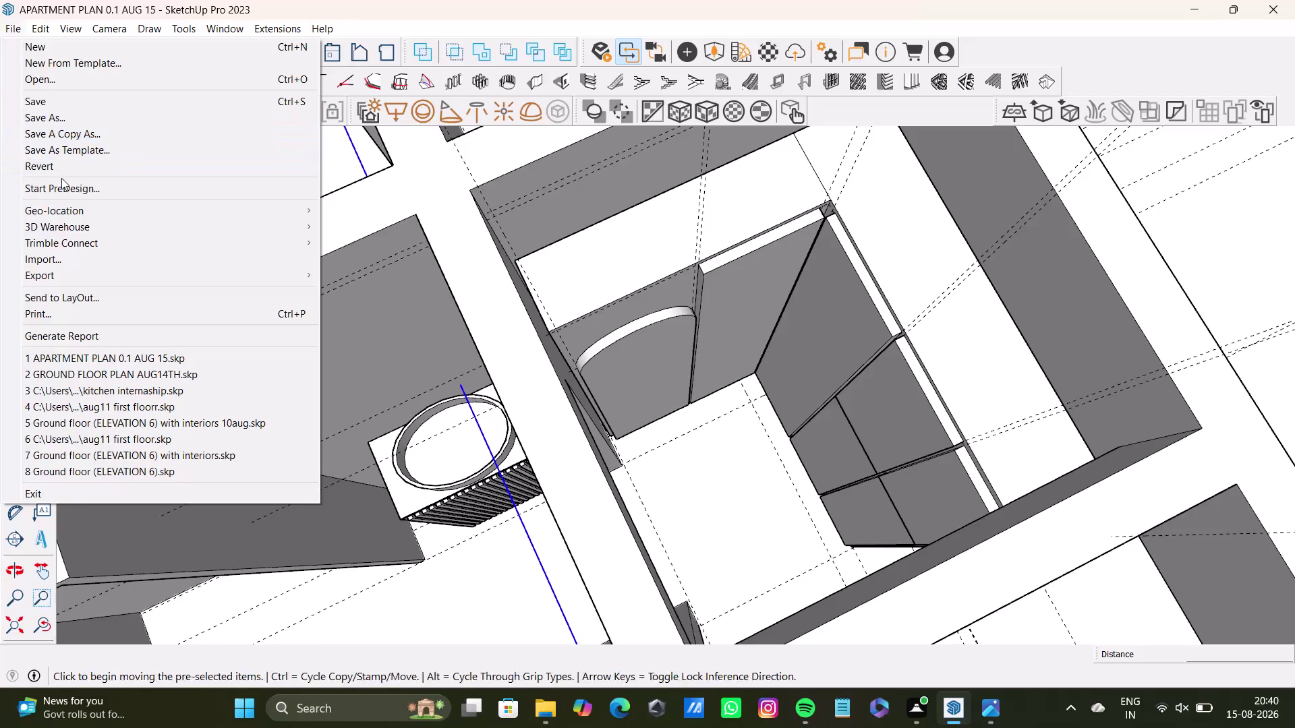
Browse the sketchup sheets folder in the Open dialog.
click(61, 81)
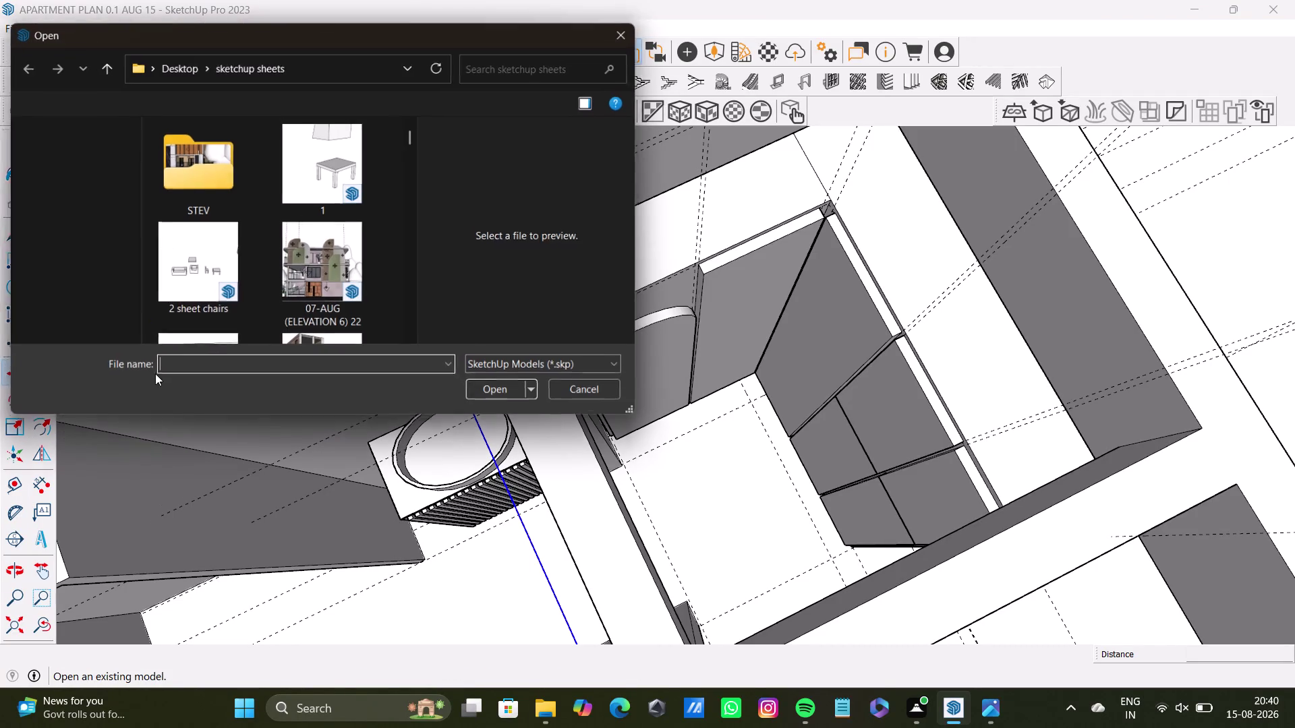
scroll(down, 3)
scroll(down, 3)
scroll(down, 3)
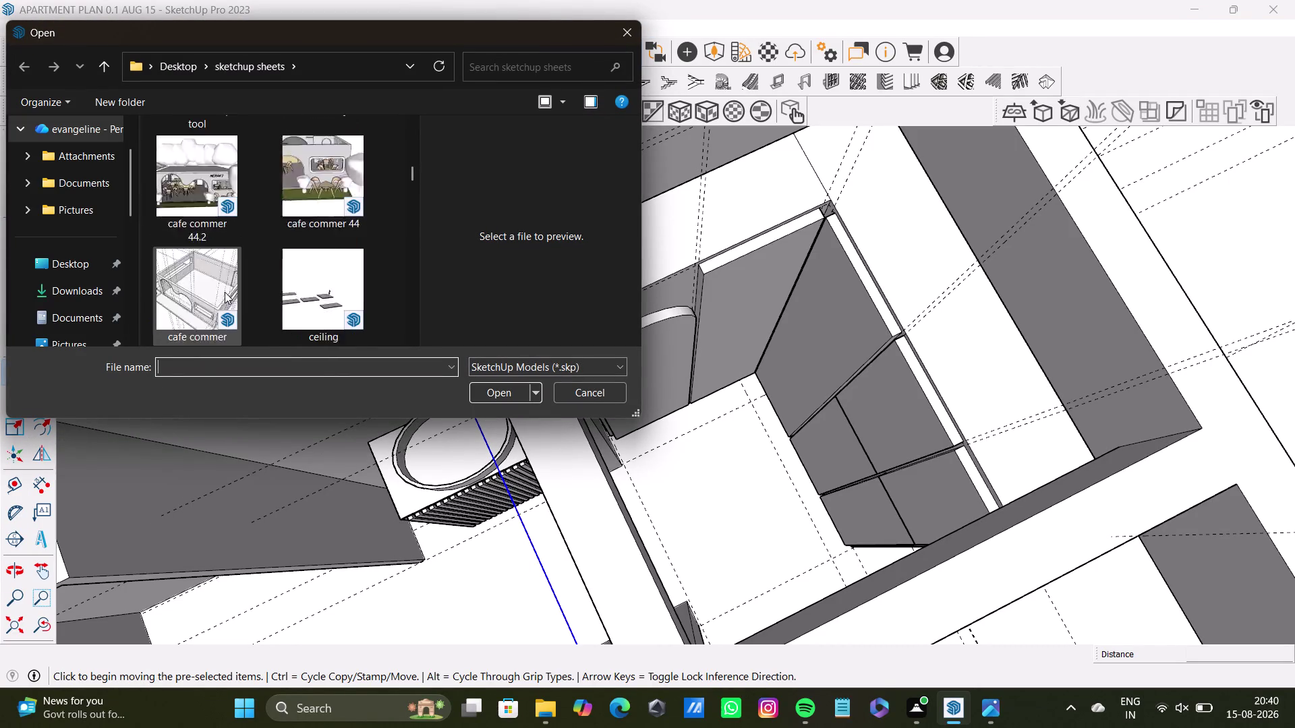
scroll(down, 3)
scroll(down, 3)
scroll(down, 3)
scroll(up, 3)
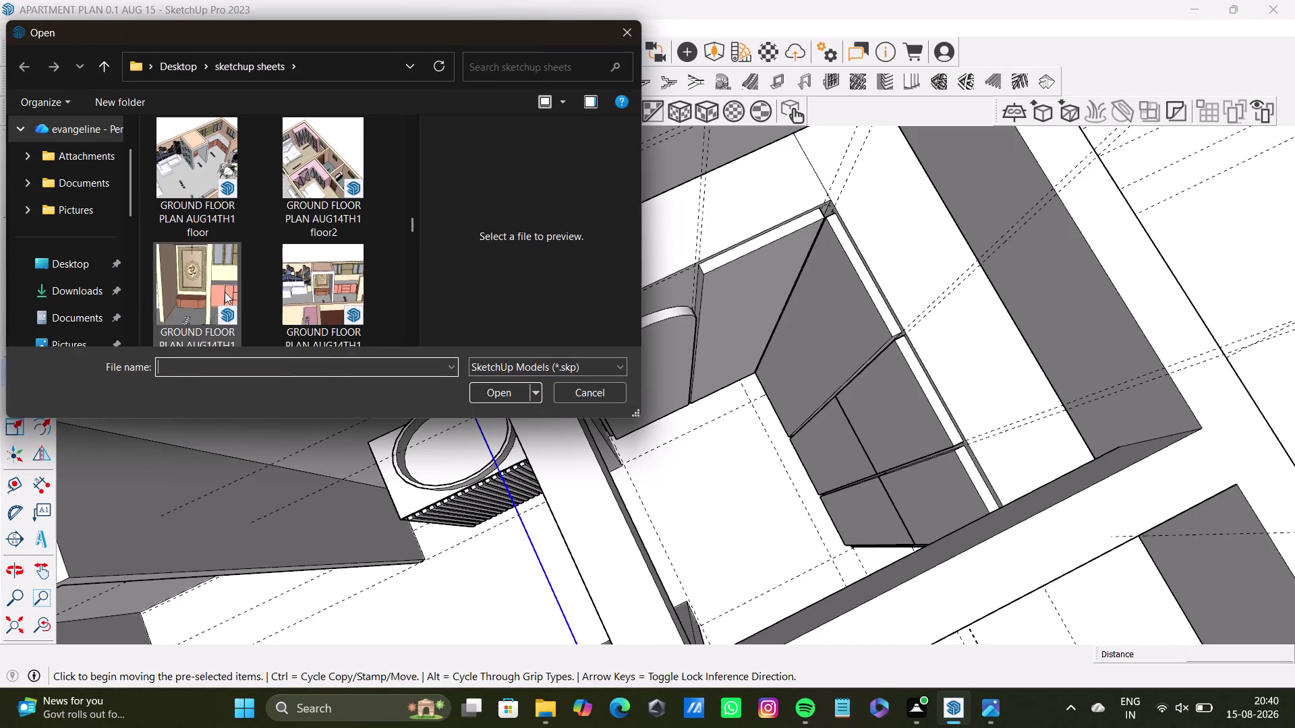
scroll(up, 3)
Open GROUND FLOOR PLAN AUG14TH, saving changes to the current apartment plan.
click(213, 280)
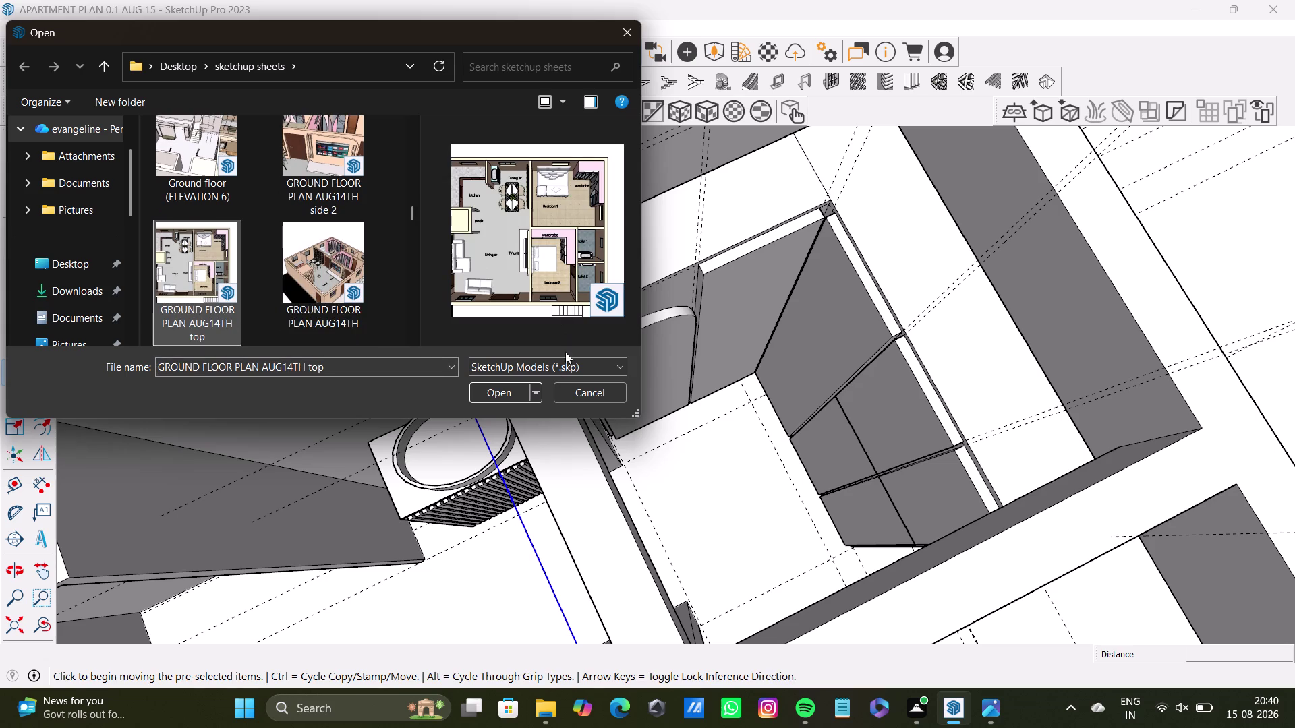
click(318, 267)
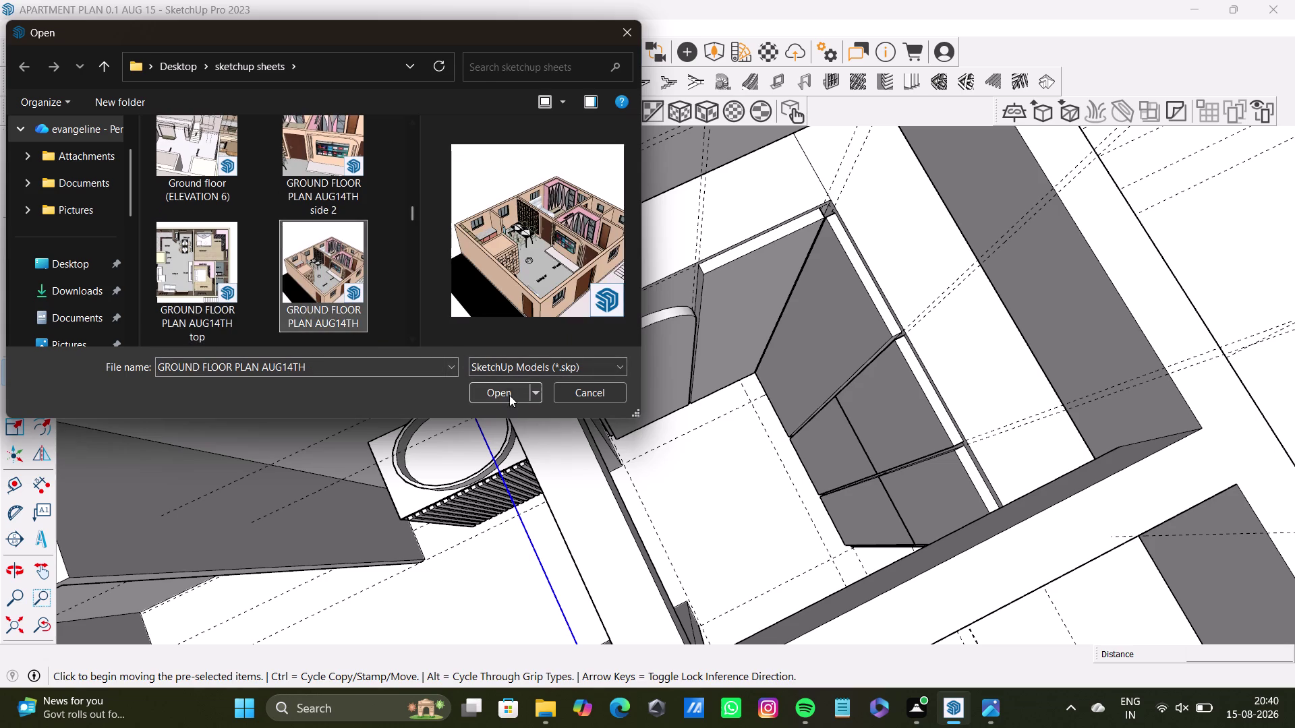
click(506, 392)
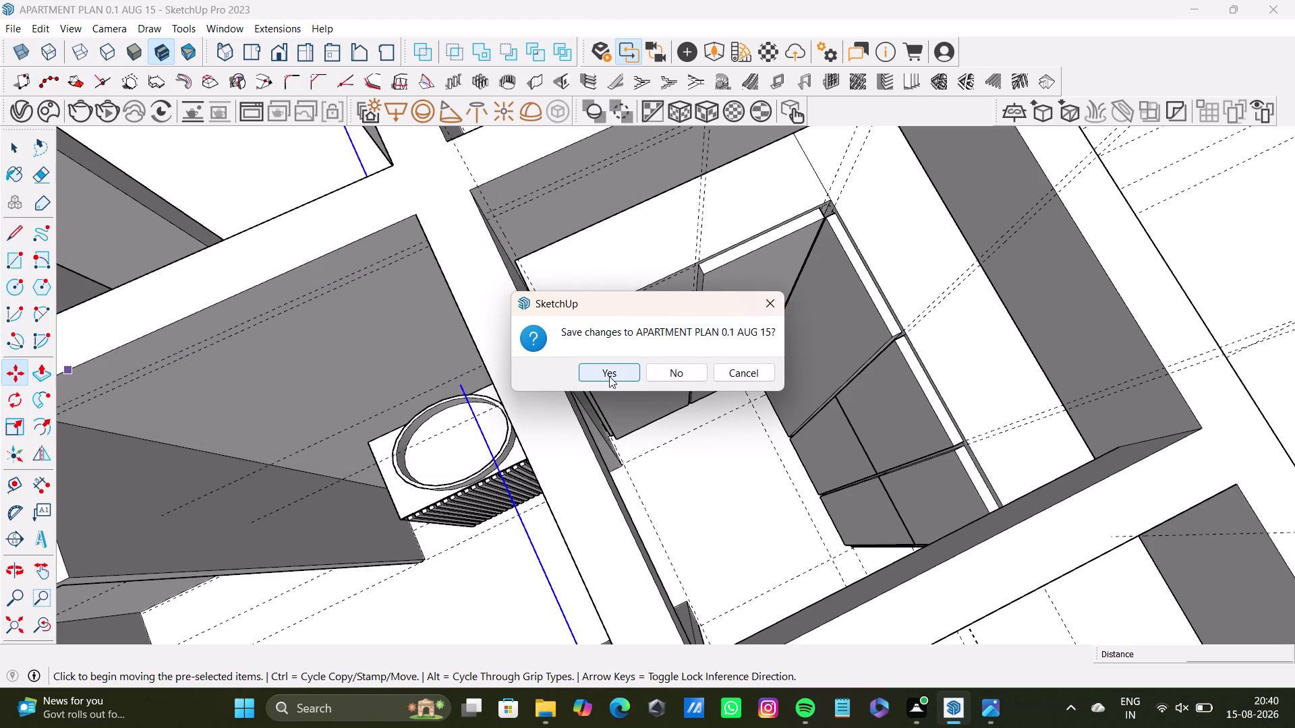
click(609, 377)
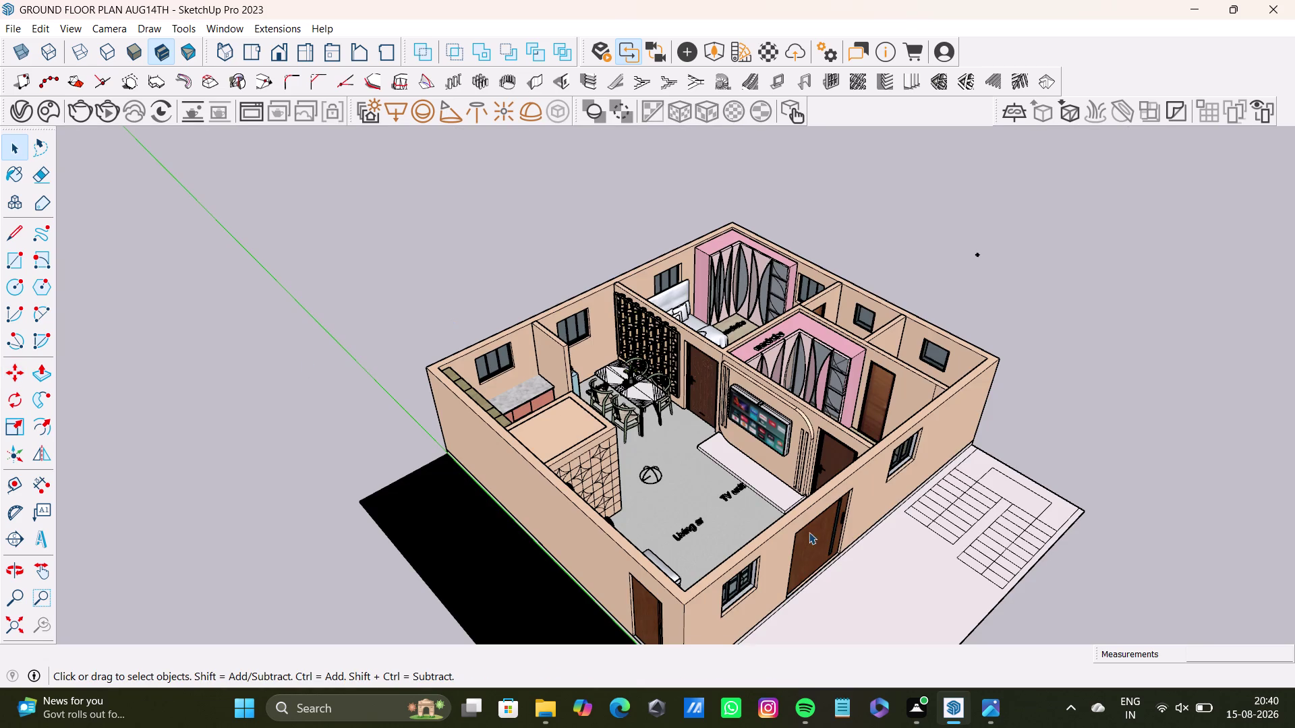
Orbit down over the dining table and Bedroom1.
scroll(up, 3)
scroll(up, 3)
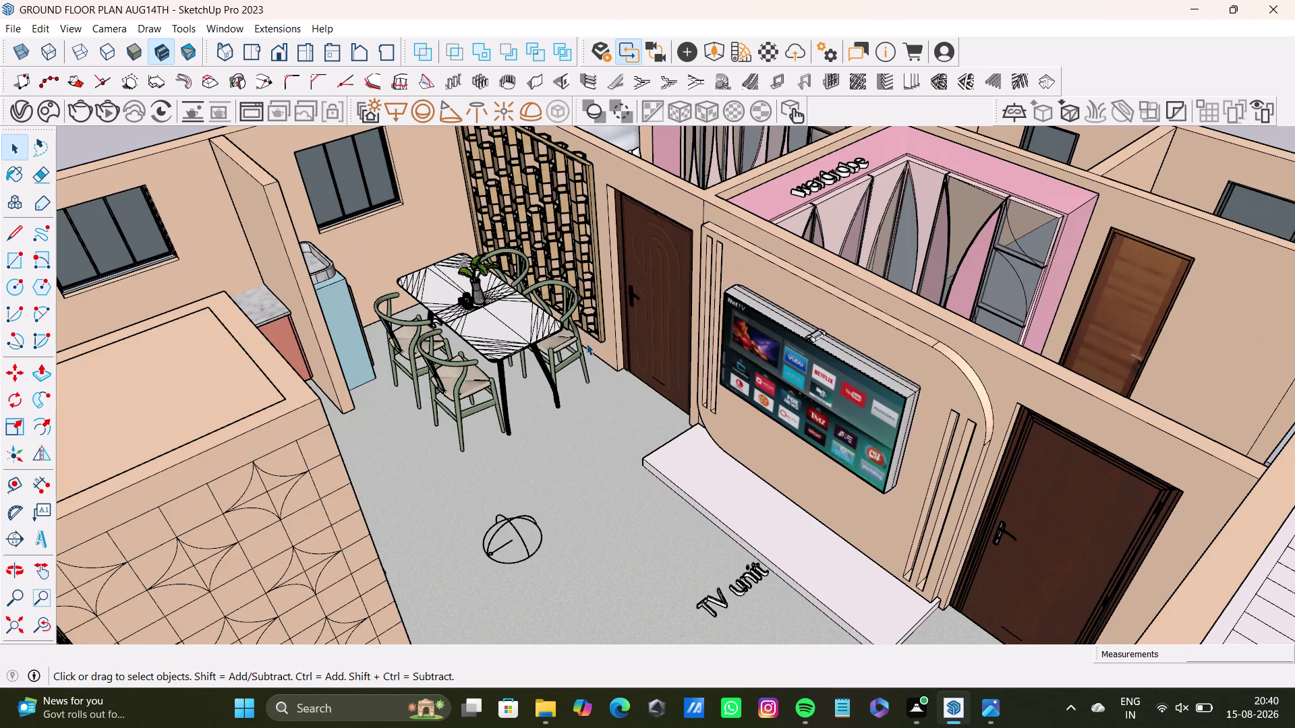
middle_drag(587, 334, 647, 562)
scroll(up, 3)
middle_drag(602, 494, 621, 329)
middle_drag(622, 328, 433, 389)
middle_drag(454, 365, 605, 474)
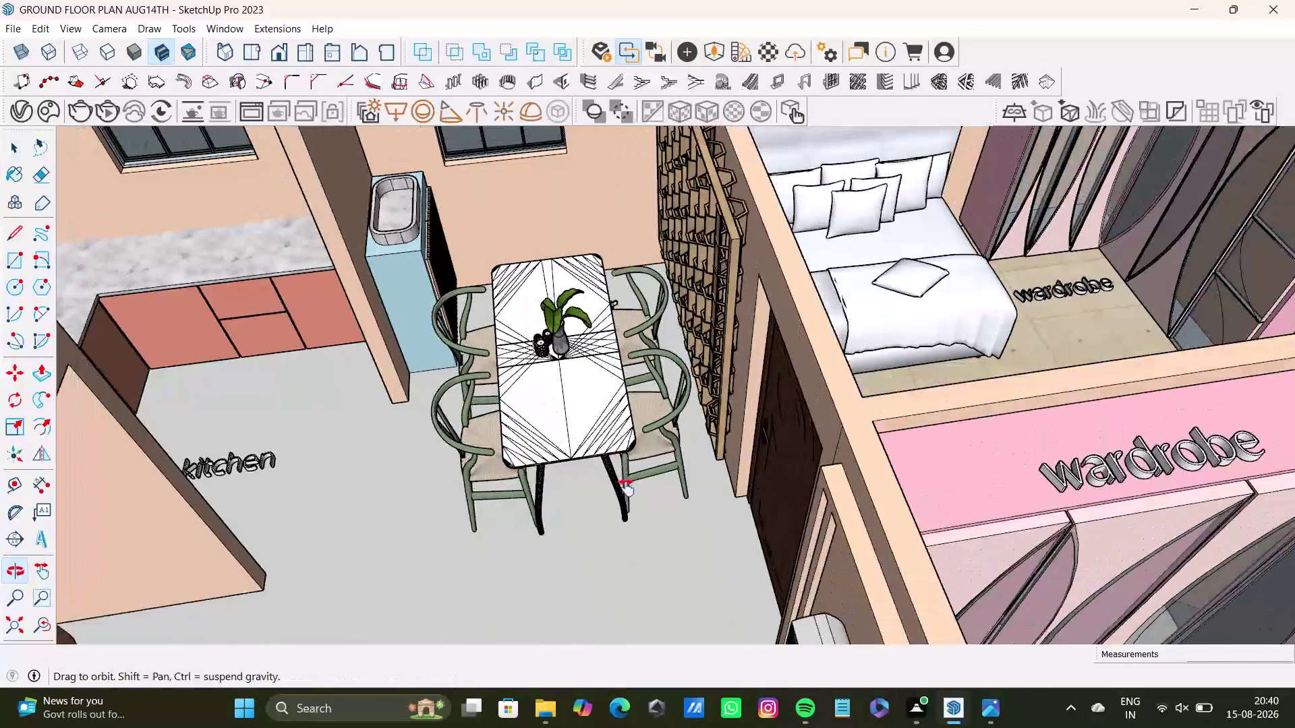
middle_drag(605, 474, 629, 504)
middle_drag(627, 511, 534, 557)
scroll(up, 3)
scroll(down, 3)
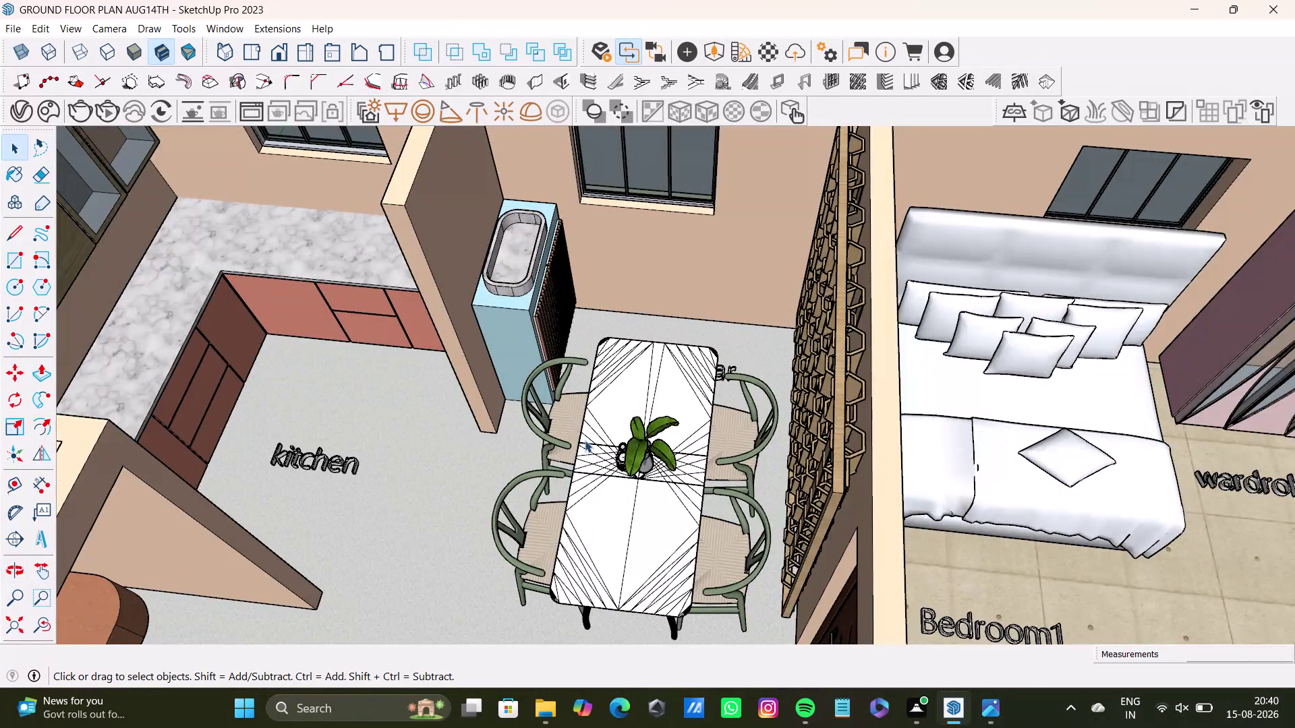
scroll(down, 3)
Swing the view to face the kitchen cabinets, counter and pooja.
middle_drag(613, 439, 645, 431)
middle_drag(651, 476, 460, 501)
middle_drag(521, 408, 592, 483)
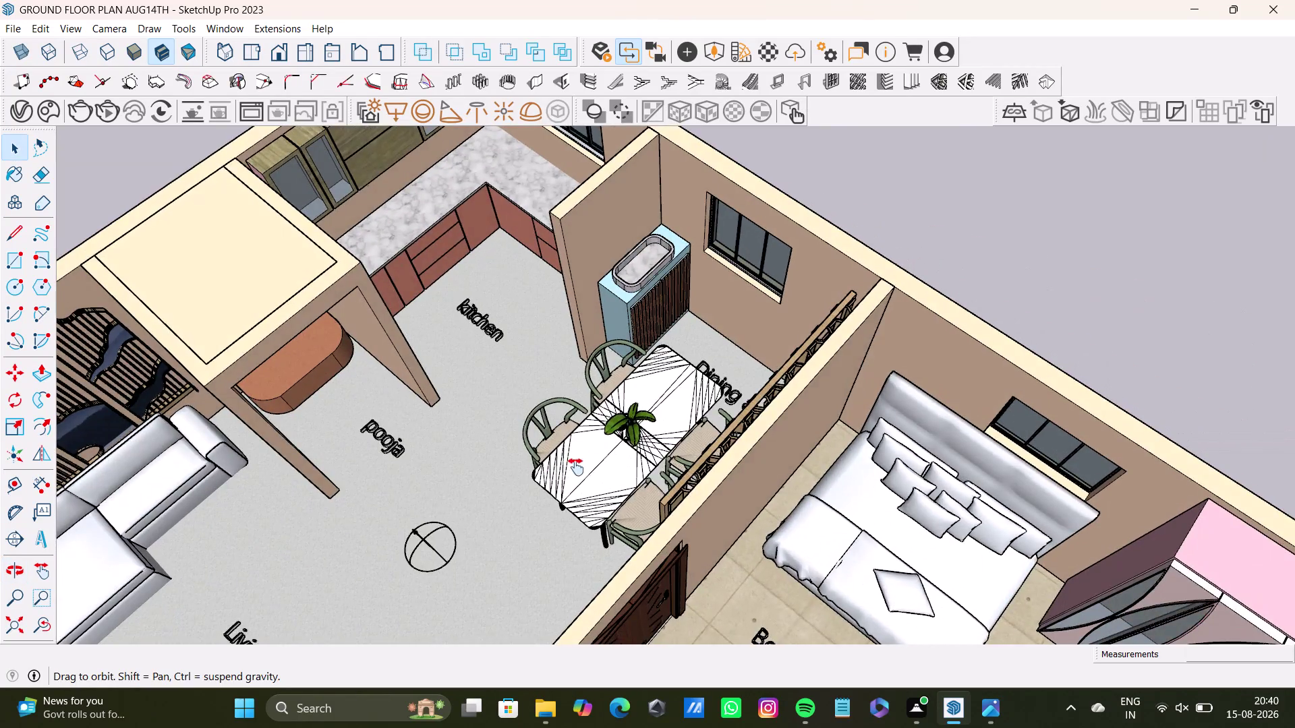
middle_drag(591, 482, 660, 622)
middle_drag(649, 601, 524, 388)
scroll(up, 3)
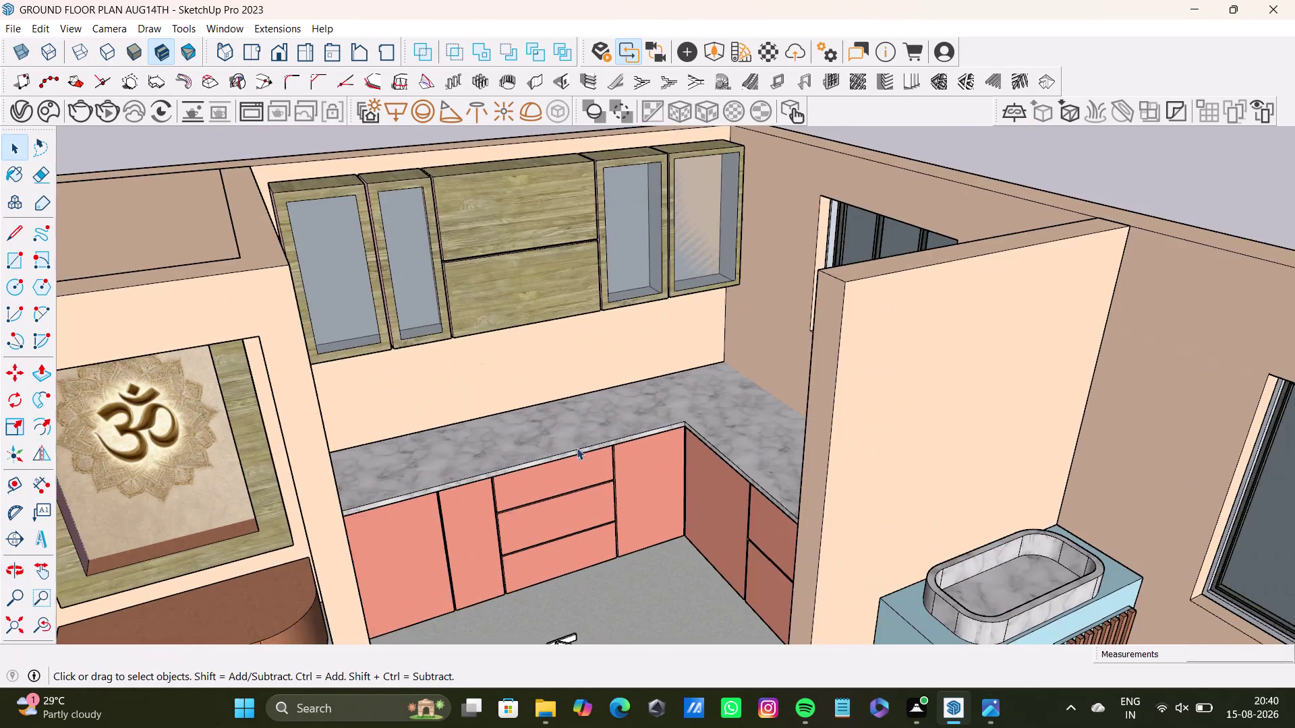
Orbit around the pooja partition to view its entrance and the kitchen counter.
middle_drag(580, 452, 728, 353)
scroll(down, 3)
middle_drag(584, 464, 654, 355)
middle_drag(572, 420, 665, 401)
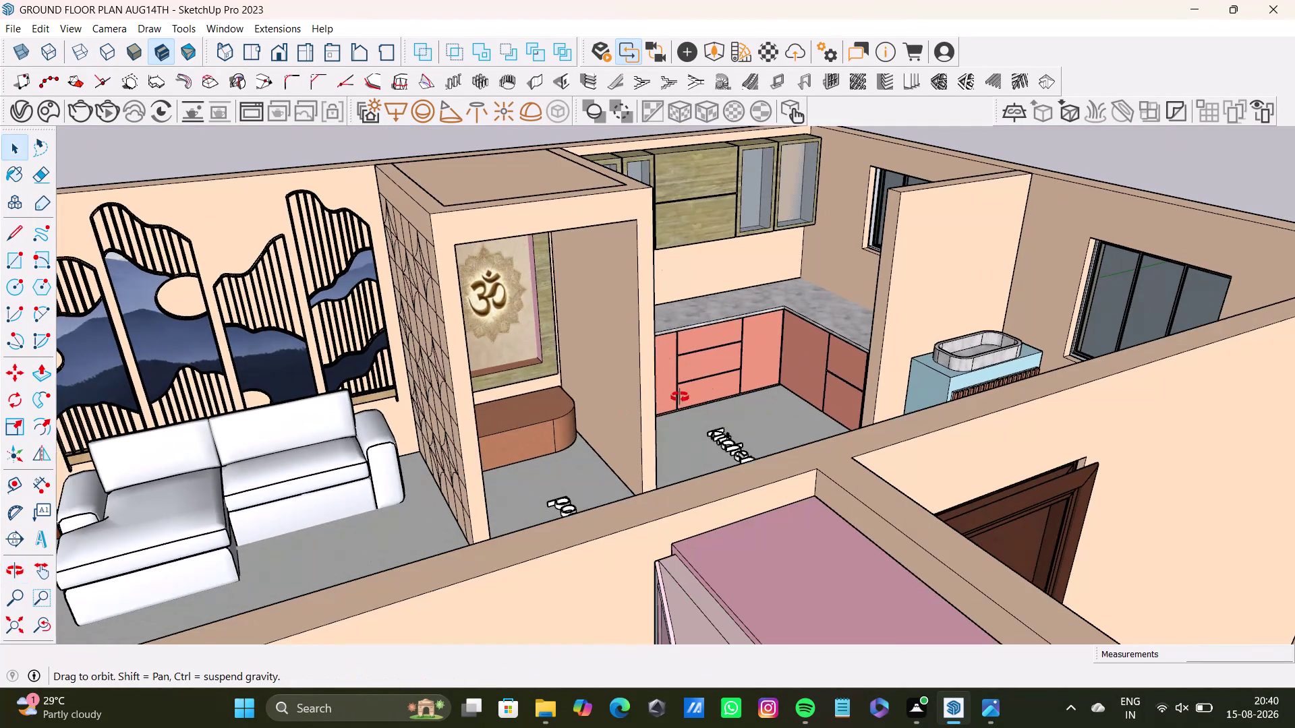
middle_drag(665, 401, 686, 461)
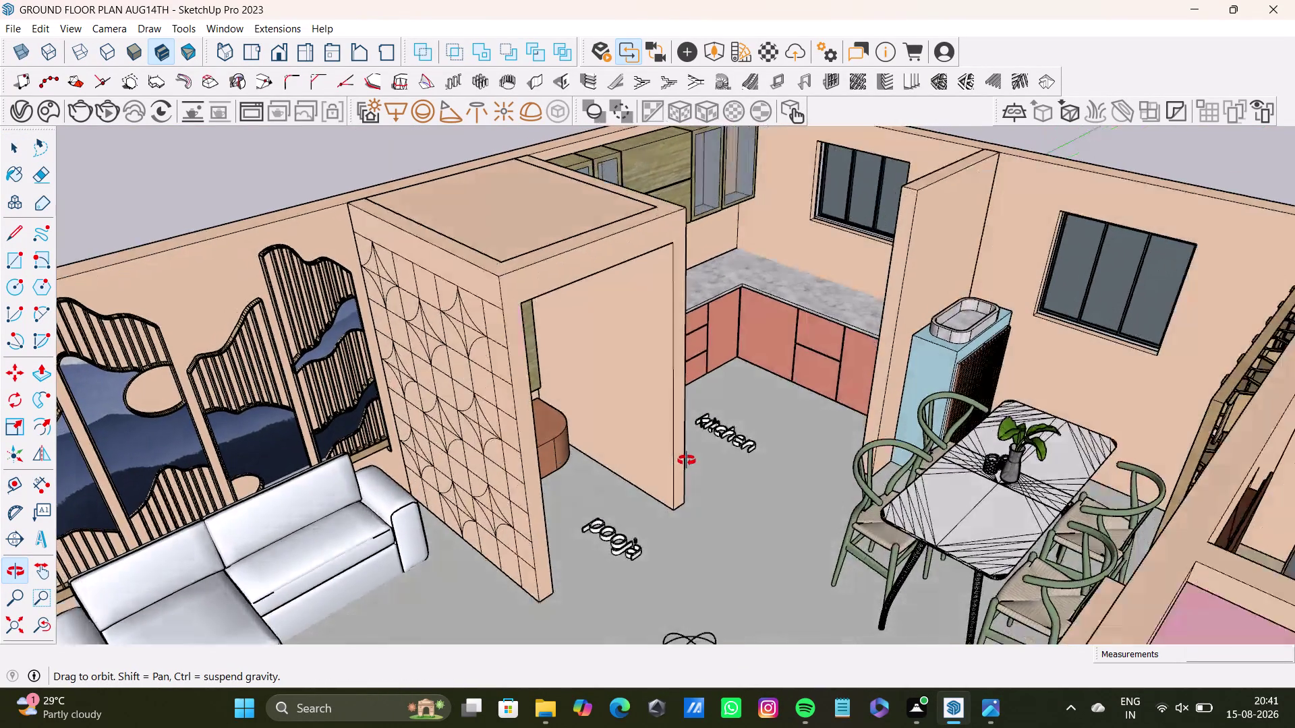
middle_drag(687, 460, 719, 416)
scroll(up, 3)
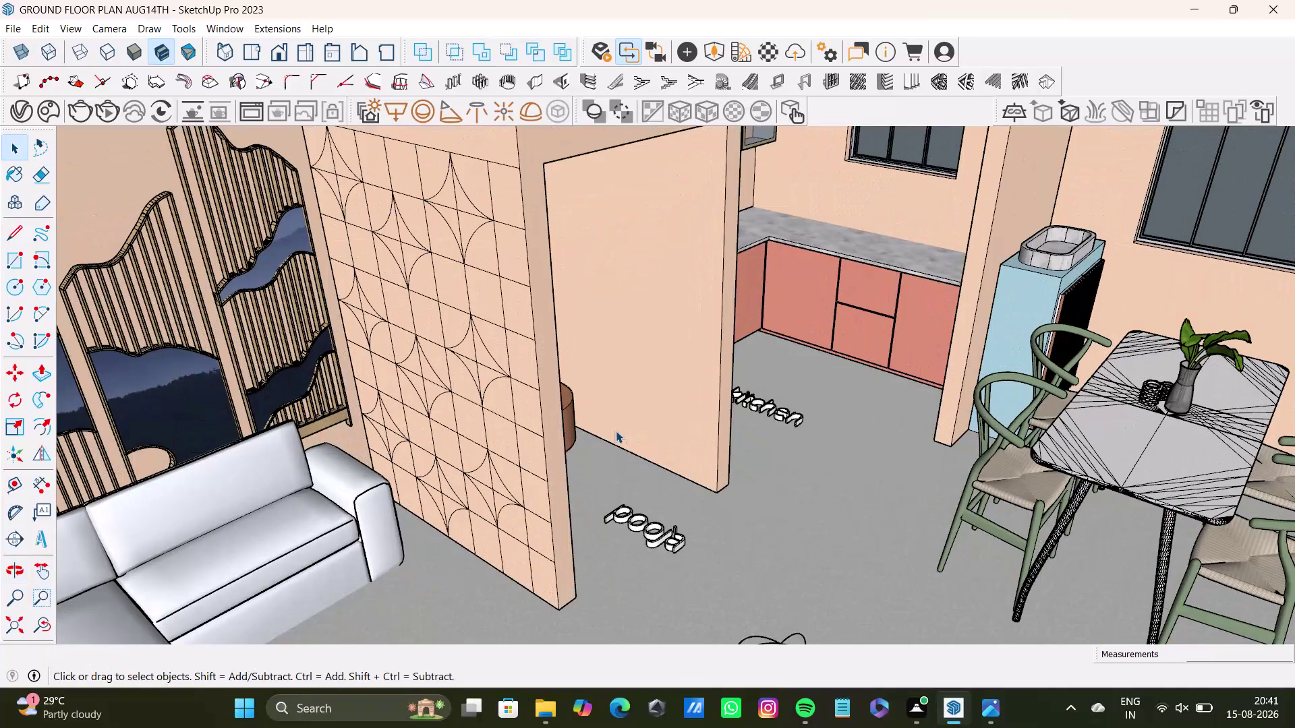
middle_drag(675, 462, 470, 525)
scroll(down, 3)
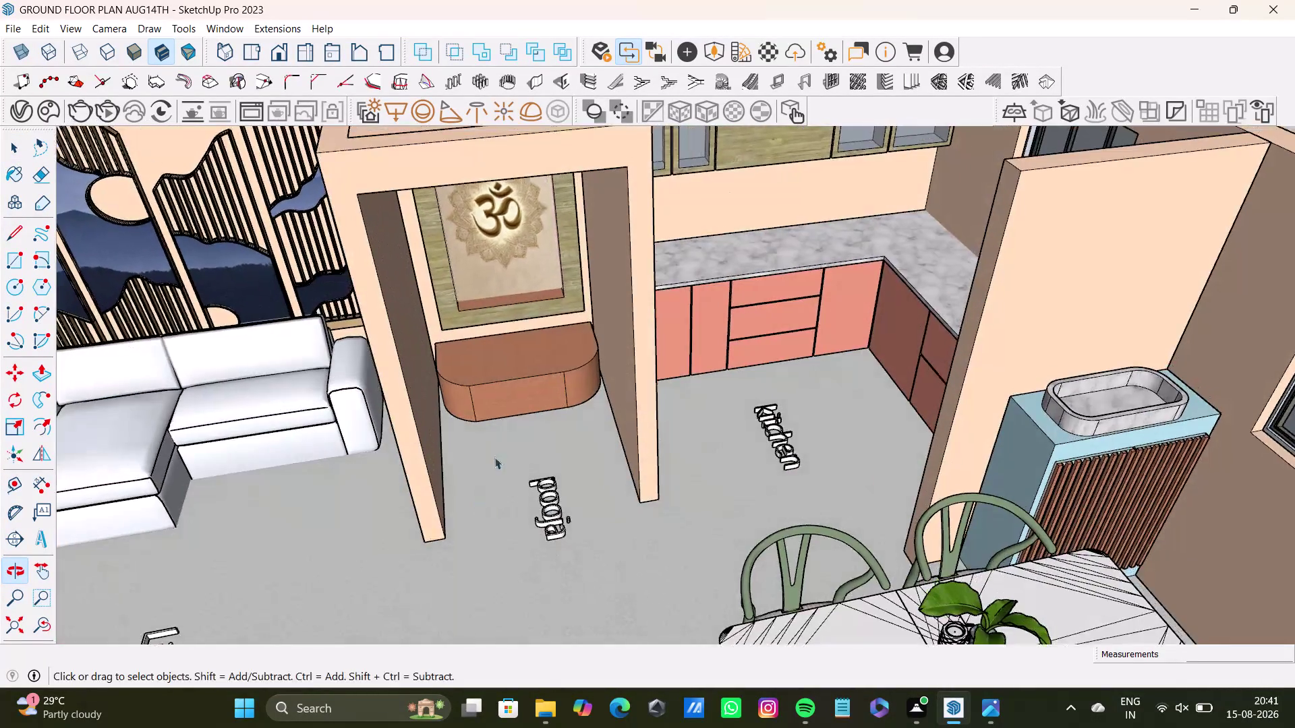
scroll(down, 3)
Orbit past the living area sofas over Bedroom2 and the toilets.
middle_drag(519, 434, 763, 439)
middle_drag(757, 477, 560, 506)
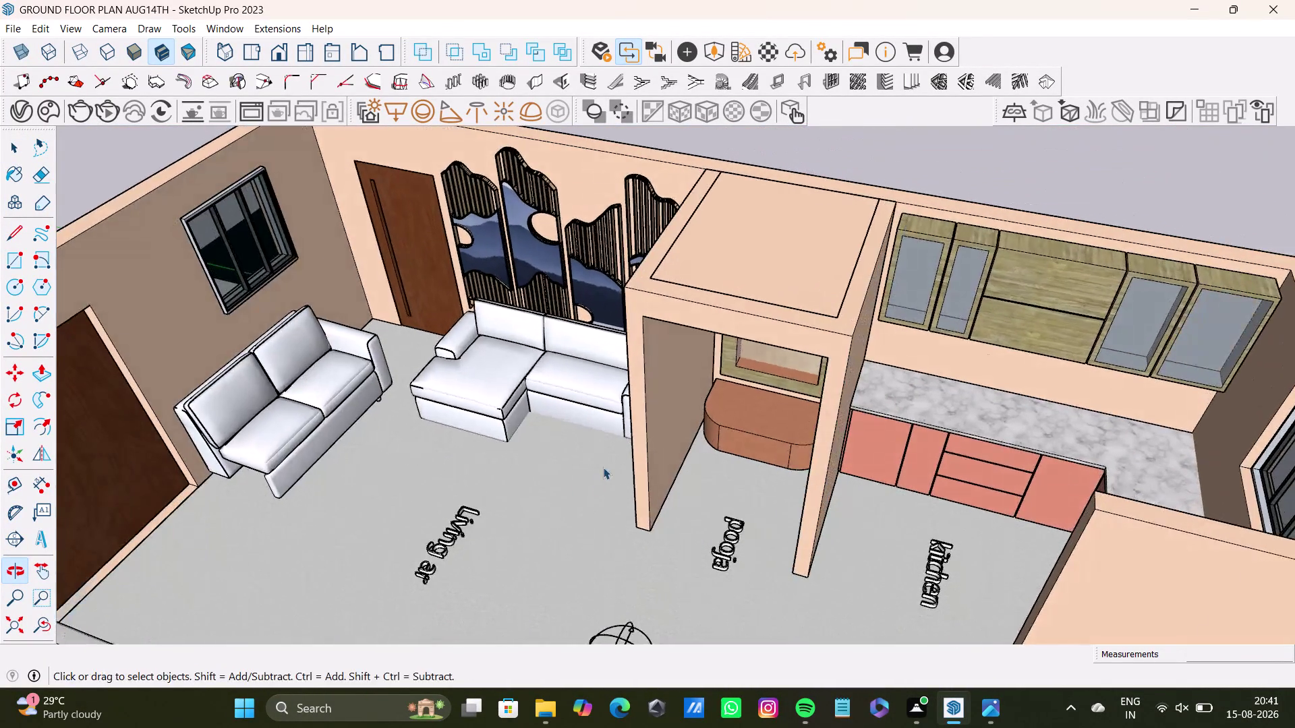
scroll(down, 3)
middle_drag(632, 461, 742, 412)
middle_drag(816, 451, 454, 591)
middle_drag(479, 535, 690, 582)
scroll(up, 3)
middle_drag(625, 452, 430, 602)
middle_drag(638, 398, 622, 591)
middle_drag(670, 571, 657, 576)
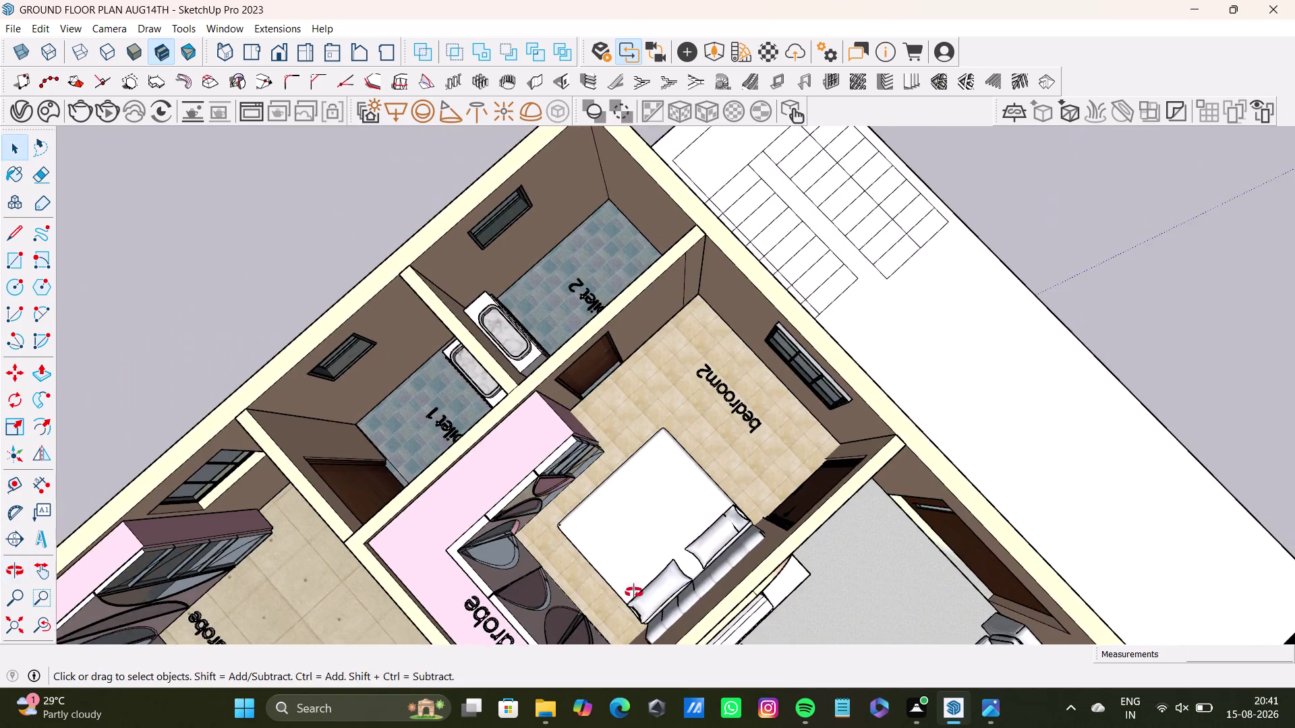
Orbit to an overview of the living area, Bedroom1 and surrounding rooms.
middle_drag(658, 575, 445, 558)
middle_drag(530, 452, 599, 365)
middle_drag(657, 455, 746, 499)
middle_drag(758, 506, 456, 417)
middle_drag(603, 364, 571, 509)
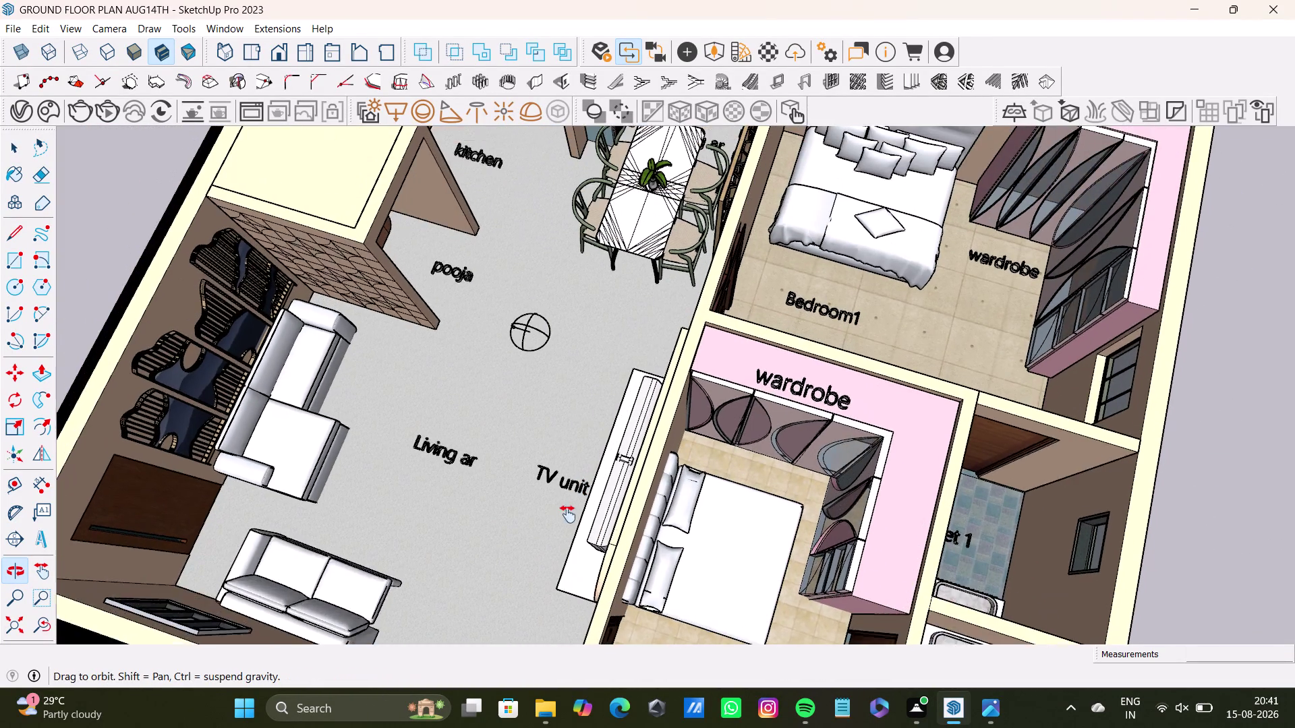
middle_drag(571, 508, 520, 619)
middle_drag(900, 465, 1031, 439)
scroll(up, 3)
middle_drag(888, 325, 694, 484)
middle_drag(752, 497, 1048, 296)
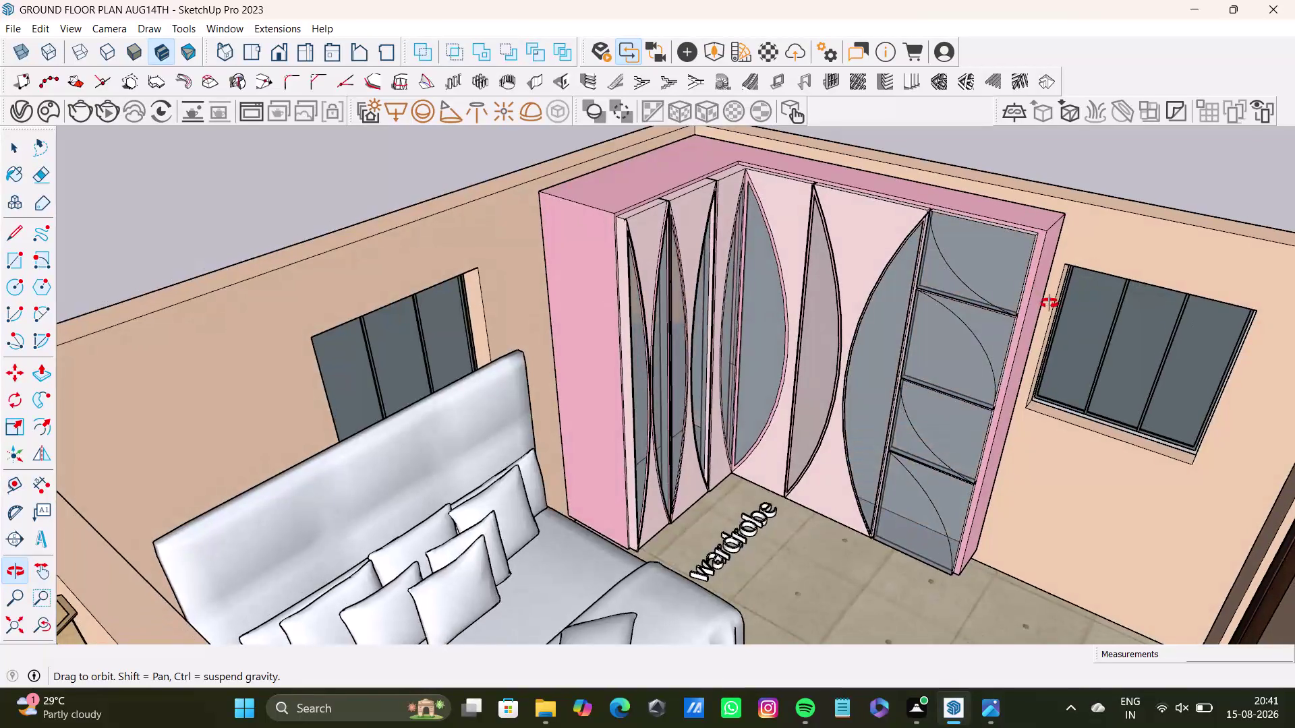
Orbit from the bedroom wardrobe to the dining table and hexagon partition.
middle_drag(1048, 296, 714, 363)
scroll(down, 3)
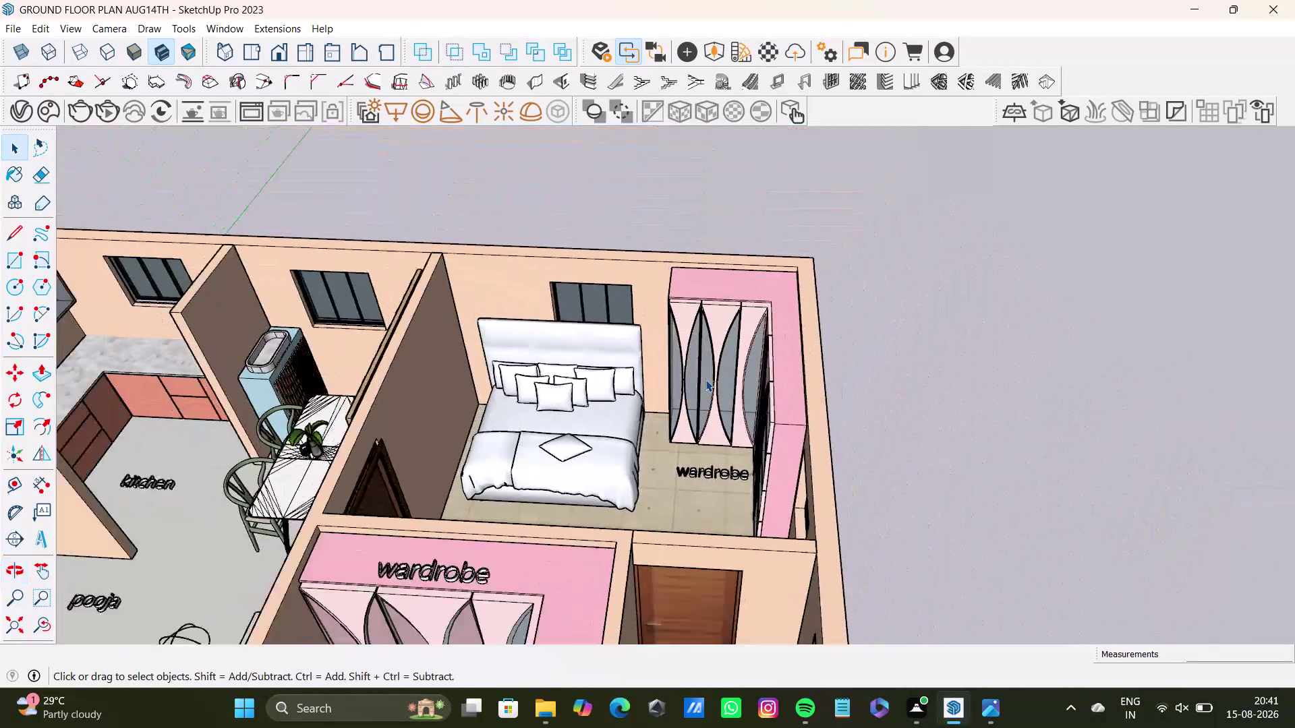
scroll(down, 3)
middle_drag(508, 394, 872, 404)
scroll(up, 3)
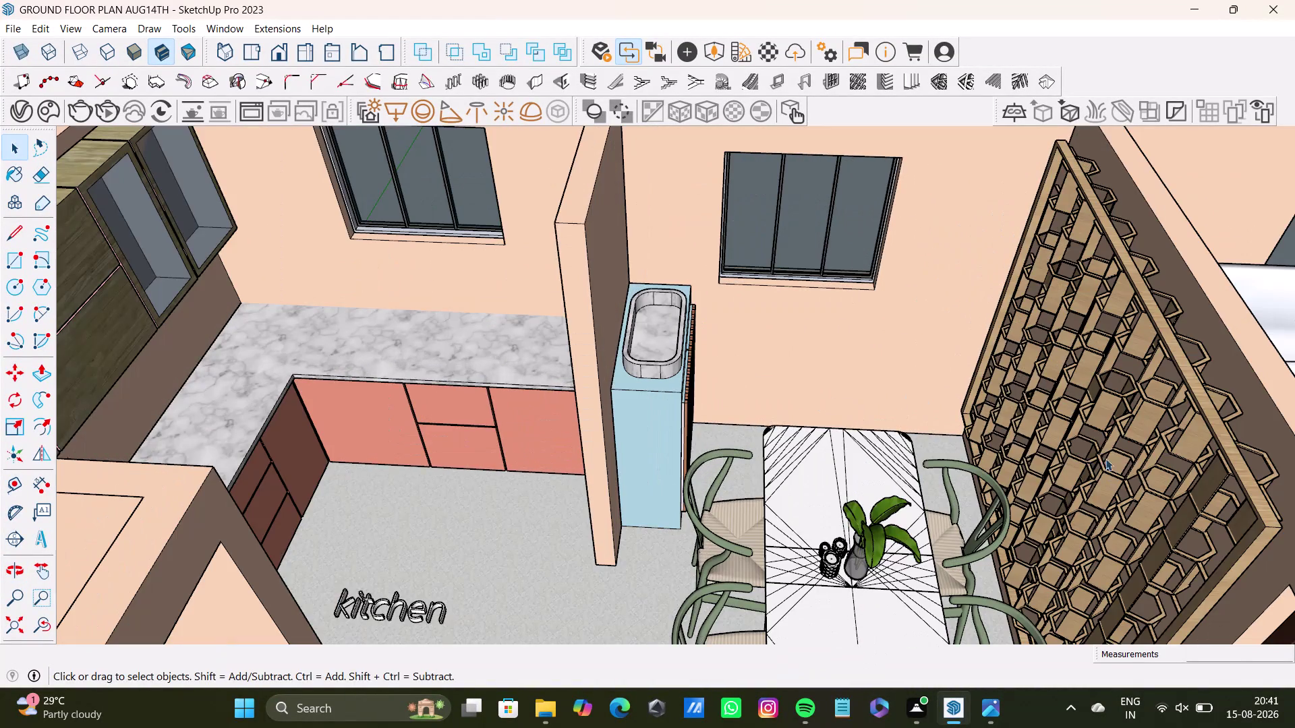
middle_drag(1106, 458, 914, 454)
scroll(up, 3)
middle_drag(925, 455, 1001, 537)
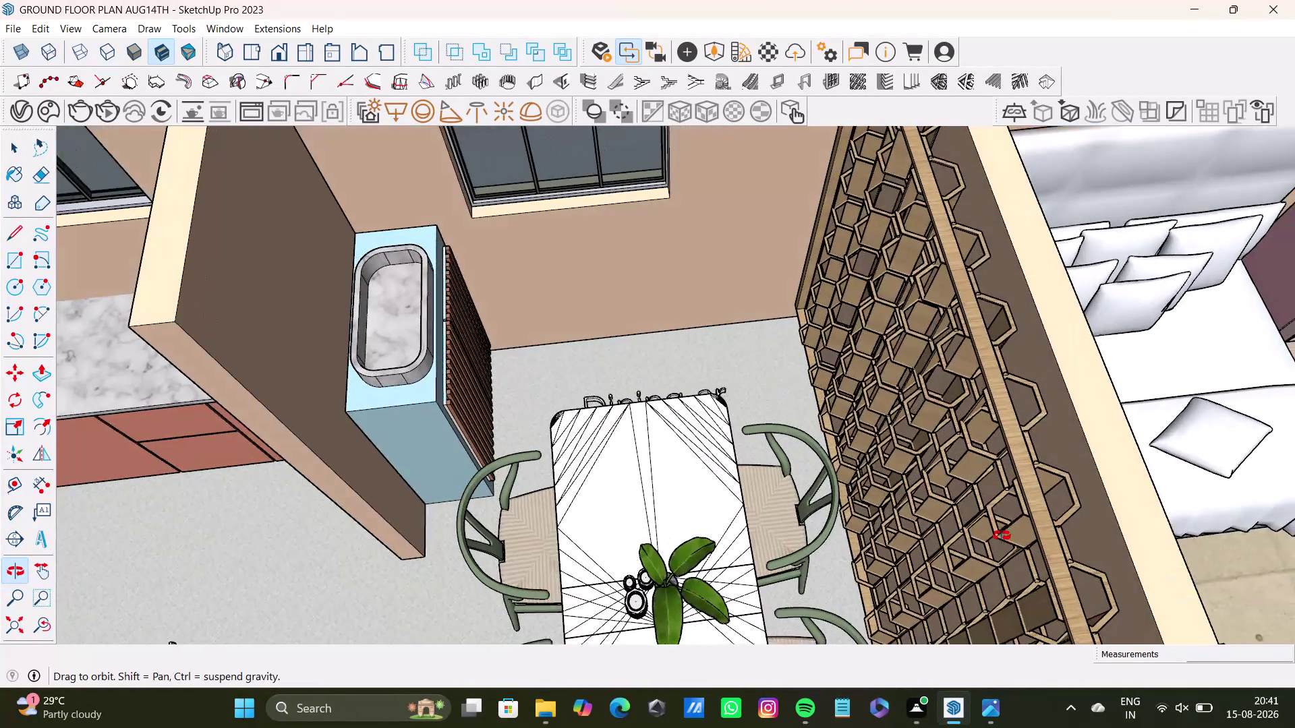
Swing the view from the dining area over the kitchen to the pooja room.
middle_drag(1001, 536, 1057, 500)
scroll(down, 3)
middle_drag(1042, 505, 748, 548)
middle_drag(763, 555, 409, 526)
middle_drag(365, 403, 854, 447)
middle_drag(819, 517, 779, 549)
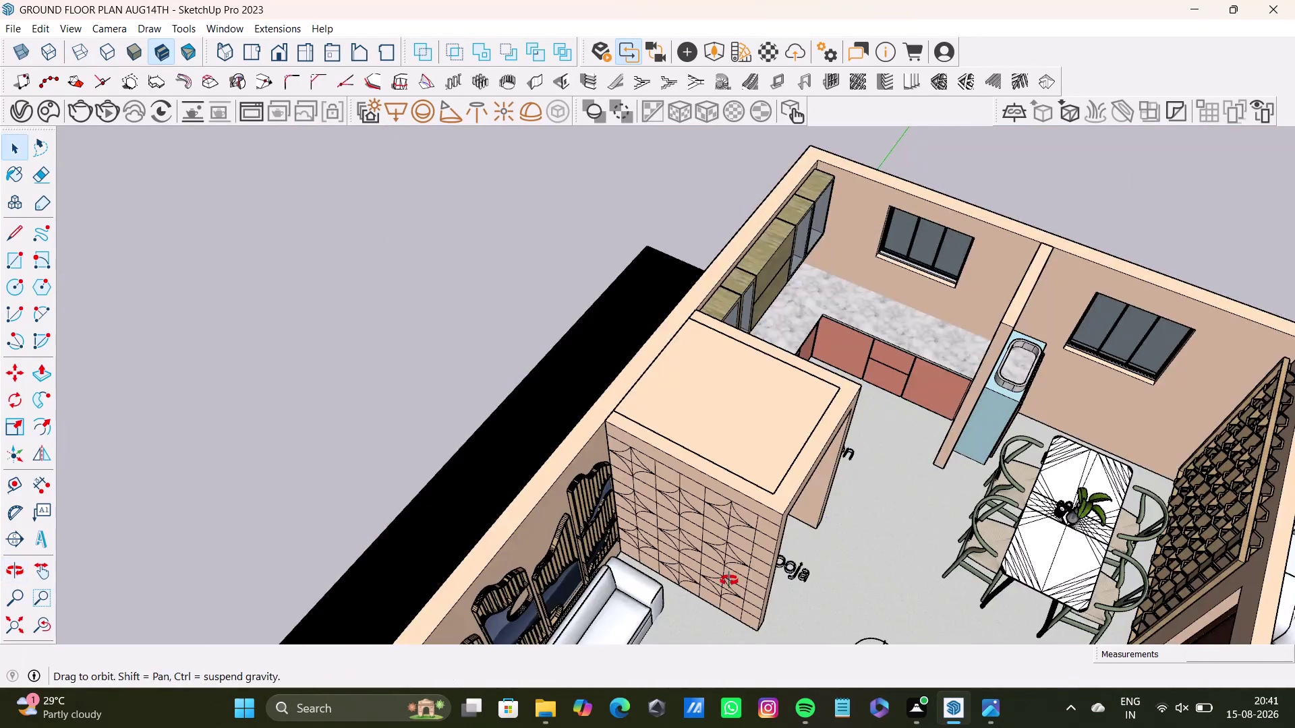
Orbit over the sofa to face the living room's mountain slatted panels.
middle_drag(779, 550, 594, 572)
scroll(up, 3)
middle_drag(551, 463, 732, 389)
scroll(up, 3)
middle_drag(629, 373, 630, 372)
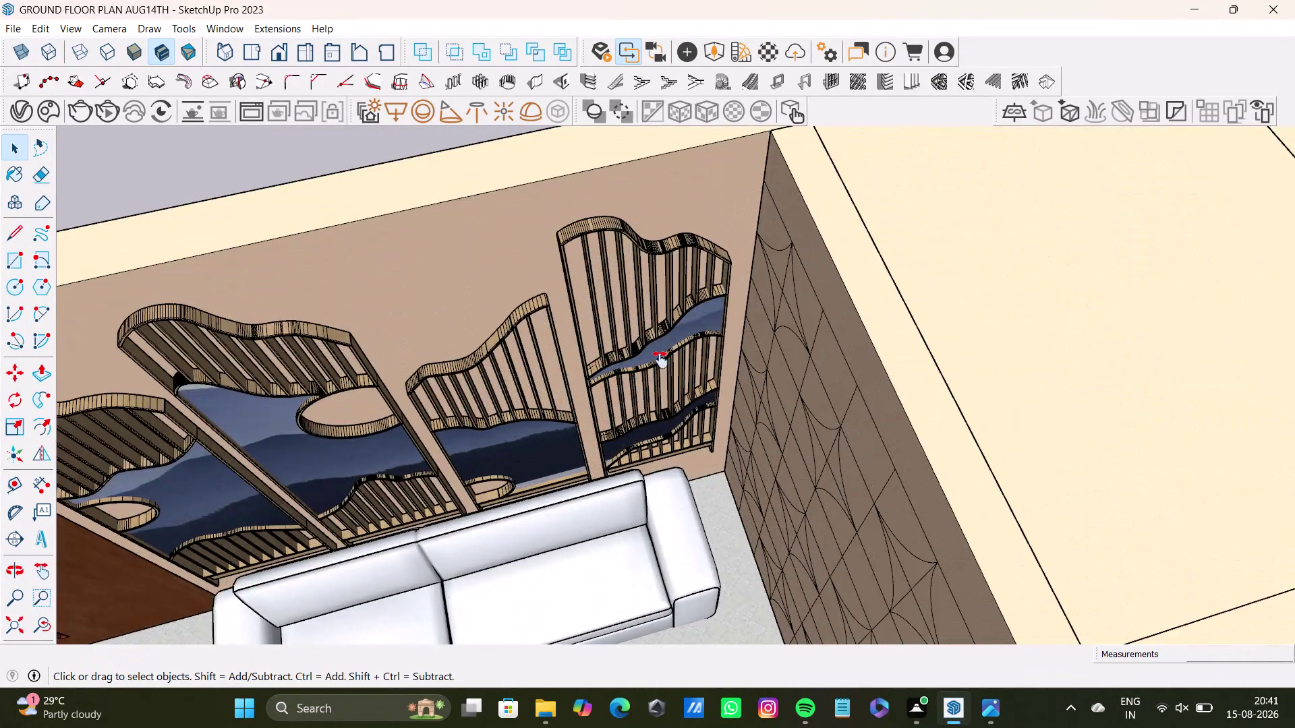
middle_drag(629, 373, 855, 299)
middle_drag(876, 377, 874, 405)
middle_drag(871, 406, 880, 301)
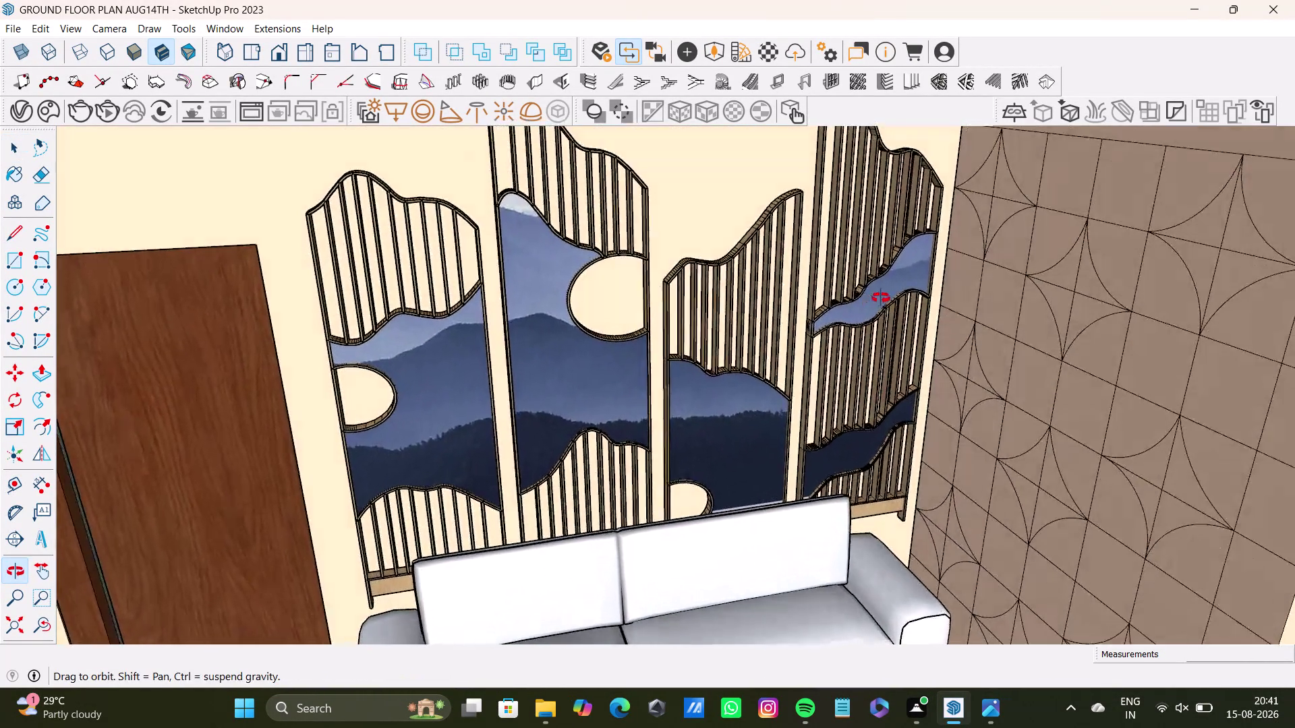
middle_drag(880, 301, 800, 325)
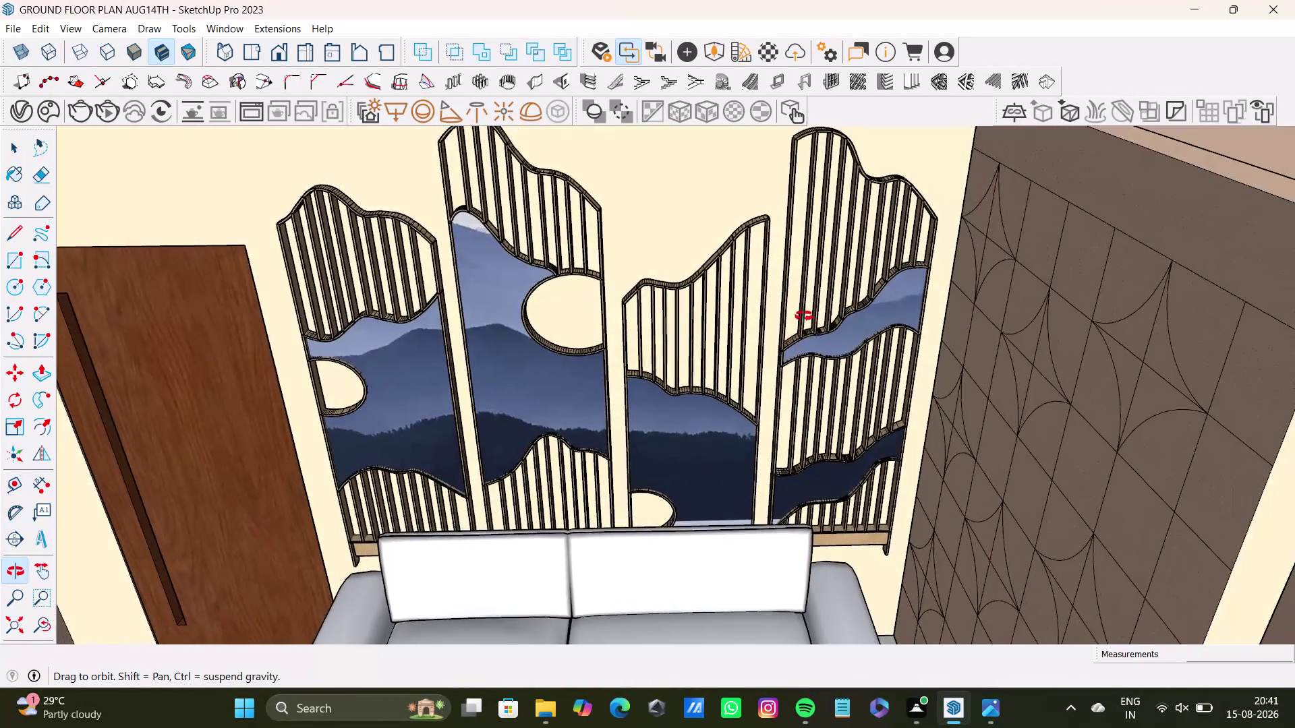
Pull back to a living room overview.
middle_drag(800, 324, 882, 367)
scroll(down, 3)
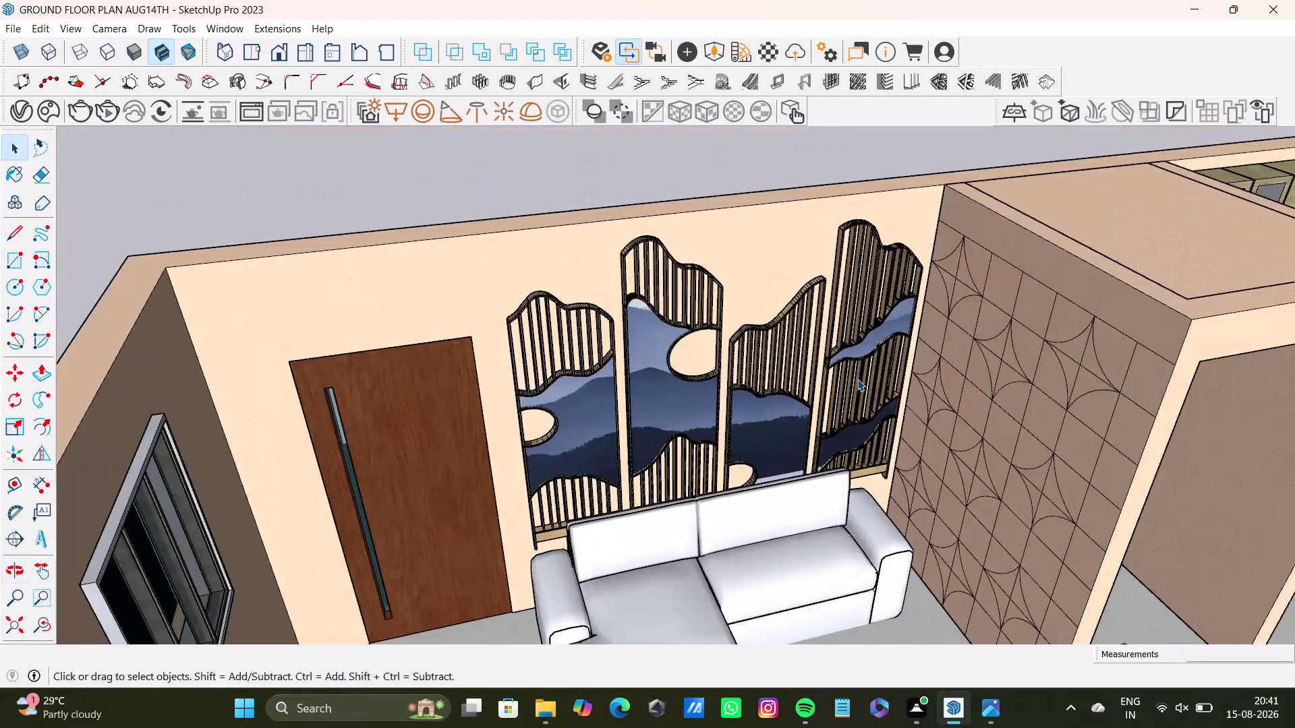
scroll(down, 3)
middle_drag(885, 382, 652, 420)
scroll(down, 3)
middle_drag(877, 388, 844, 393)
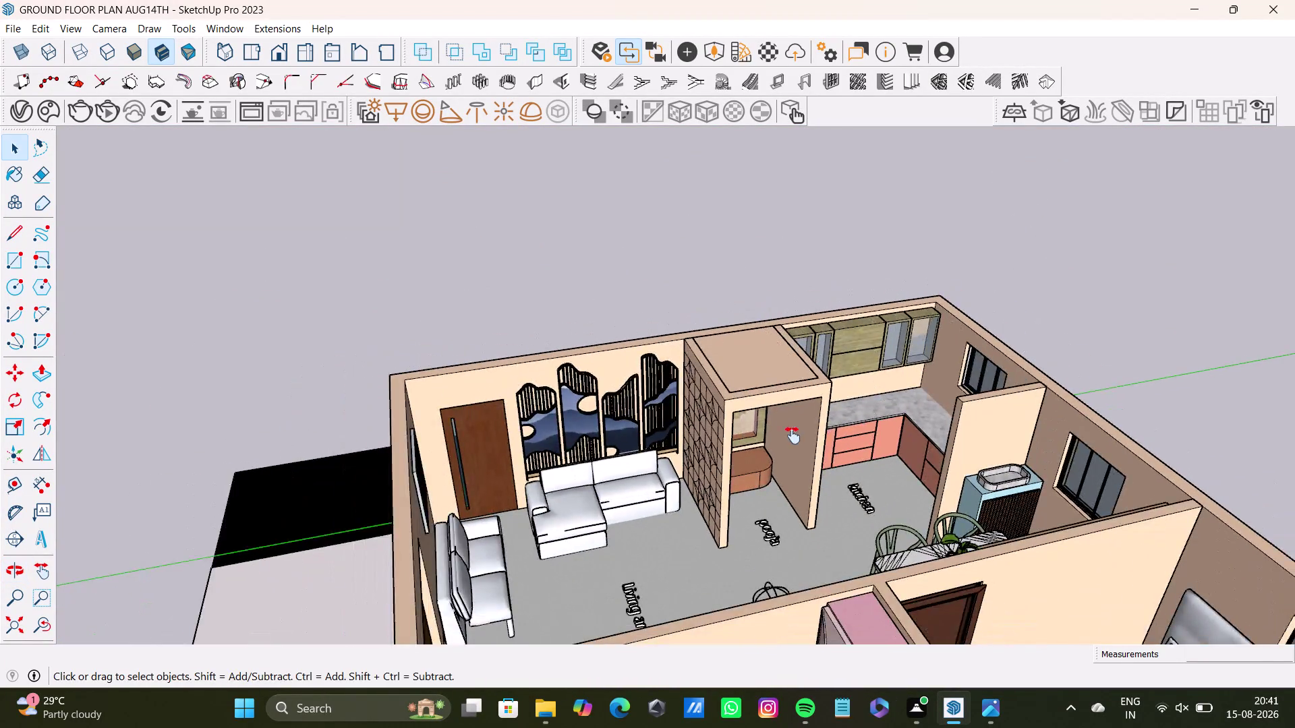
Orbit over the kitchen wall cabinets and down across the counter.
middle_drag(843, 394, 745, 486)
scroll(up, 3)
scroll(up, 3)
middle_drag(793, 529, 819, 412)
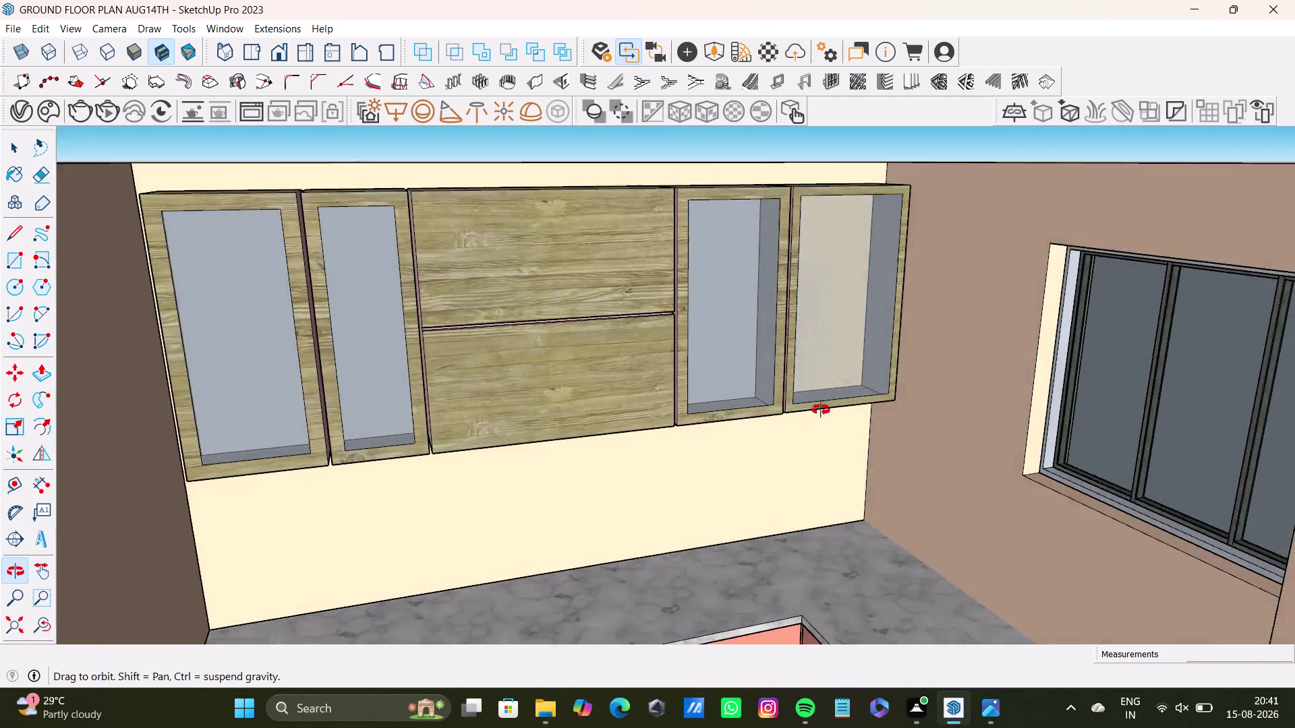
middle_drag(820, 412, 755, 574)
scroll(down, 3)
middle_drag(769, 572, 801, 387)
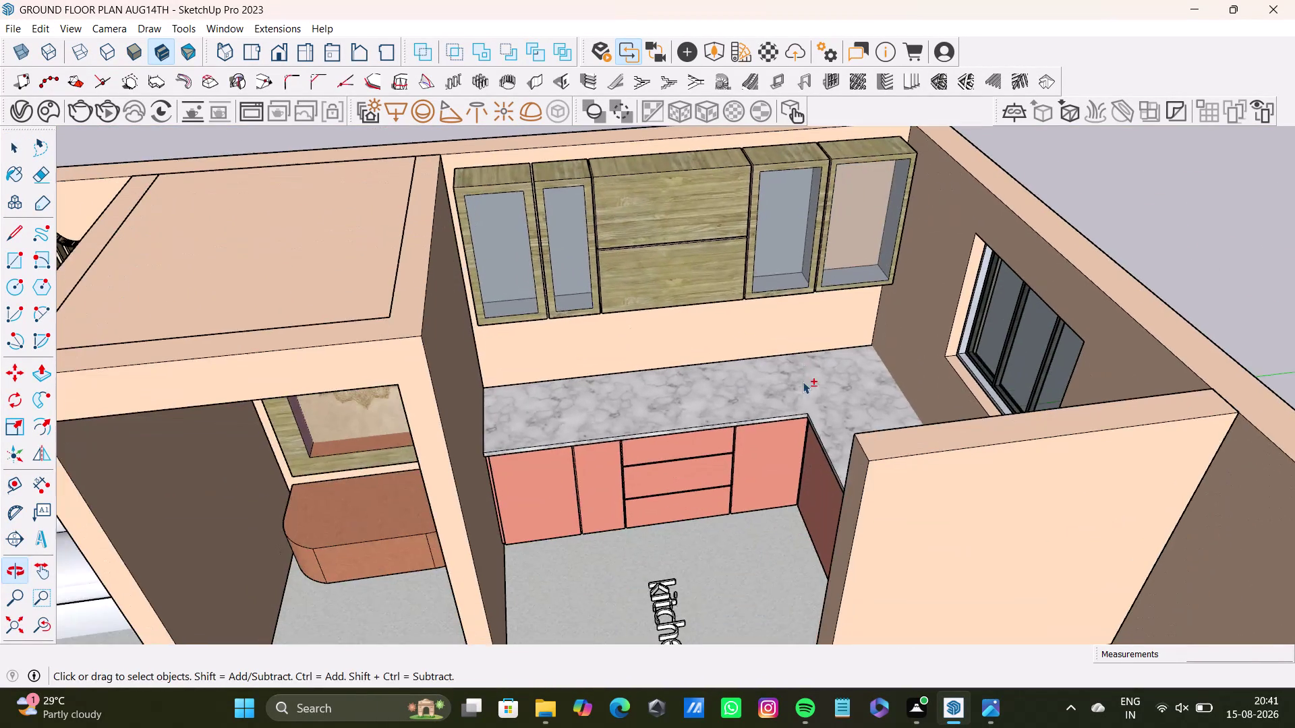
scroll(down, 3)
Orbit across the living room and dining table out to the apartment overview.
middle_drag(741, 513, 817, 334)
middle_drag(770, 424, 845, 586)
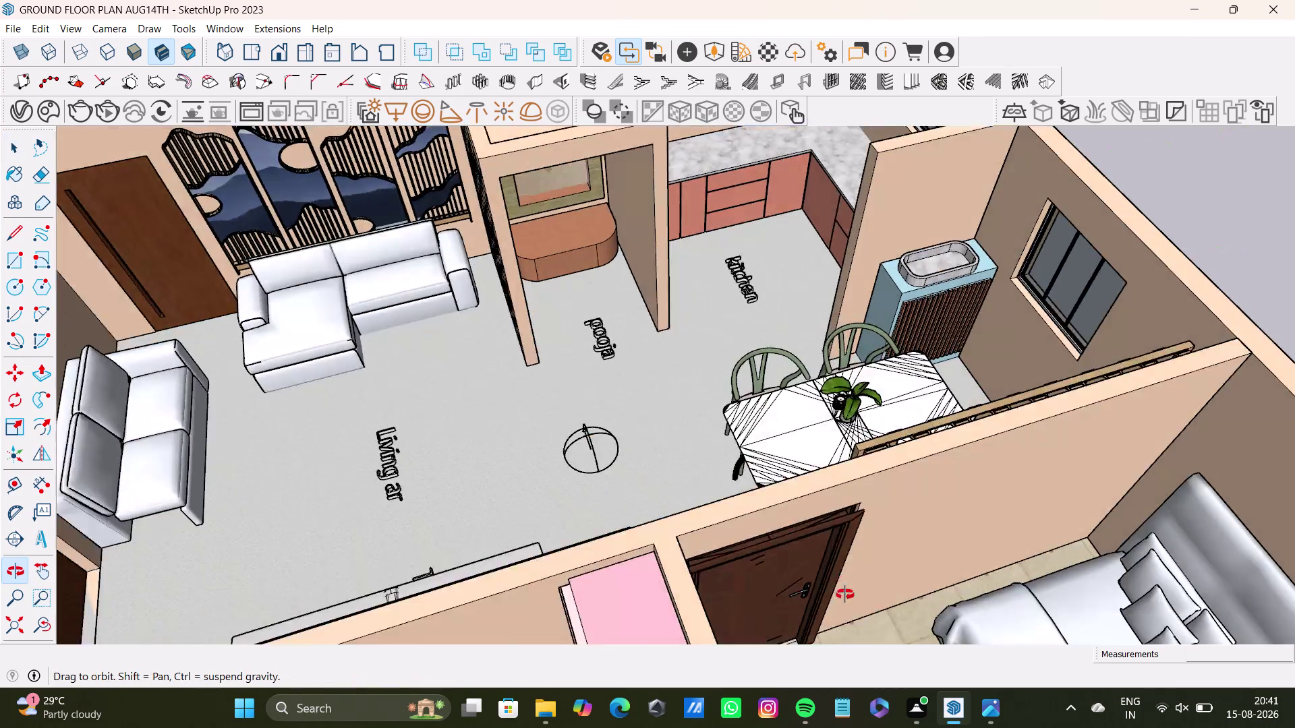
middle_drag(845, 586, 919, 663)
scroll(down, 3)
middle_drag(612, 472, 632, 421)
middle_drag(644, 445, 632, 529)
middle_drag(639, 527, 625, 345)
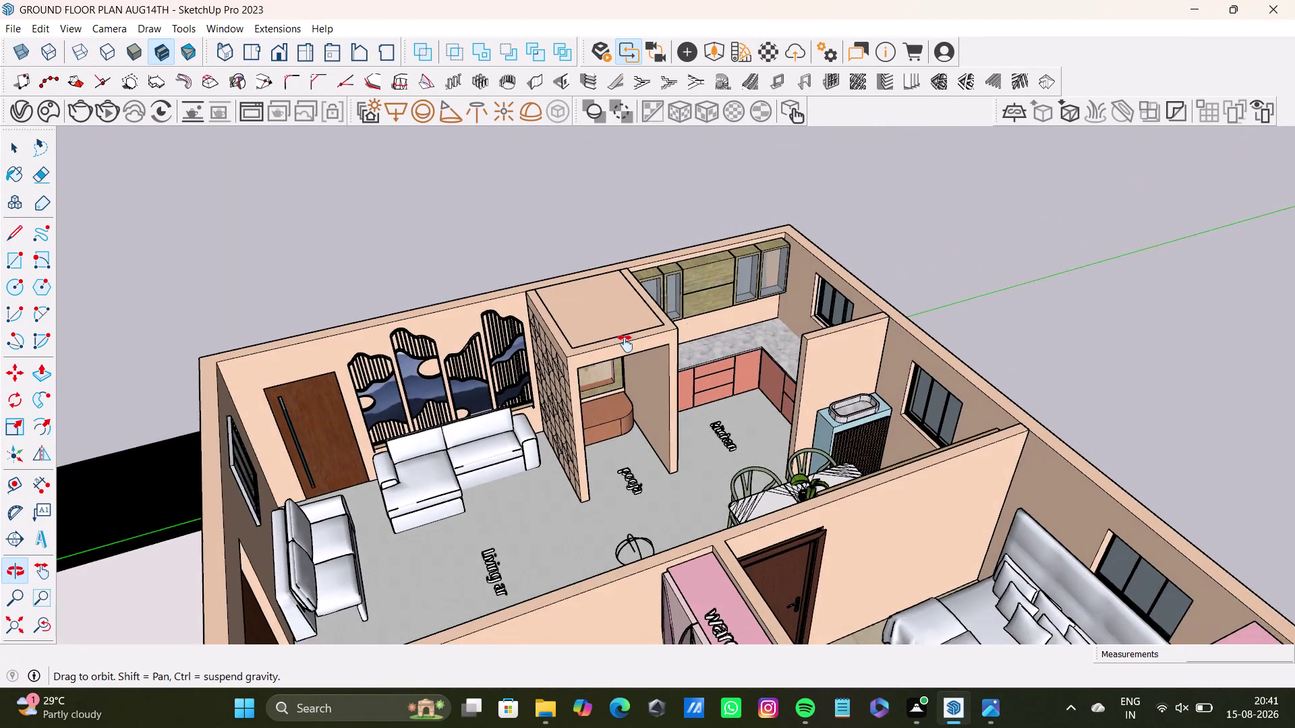
middle_drag(625, 344, 653, 329)
middle_drag(661, 387, 649, 358)
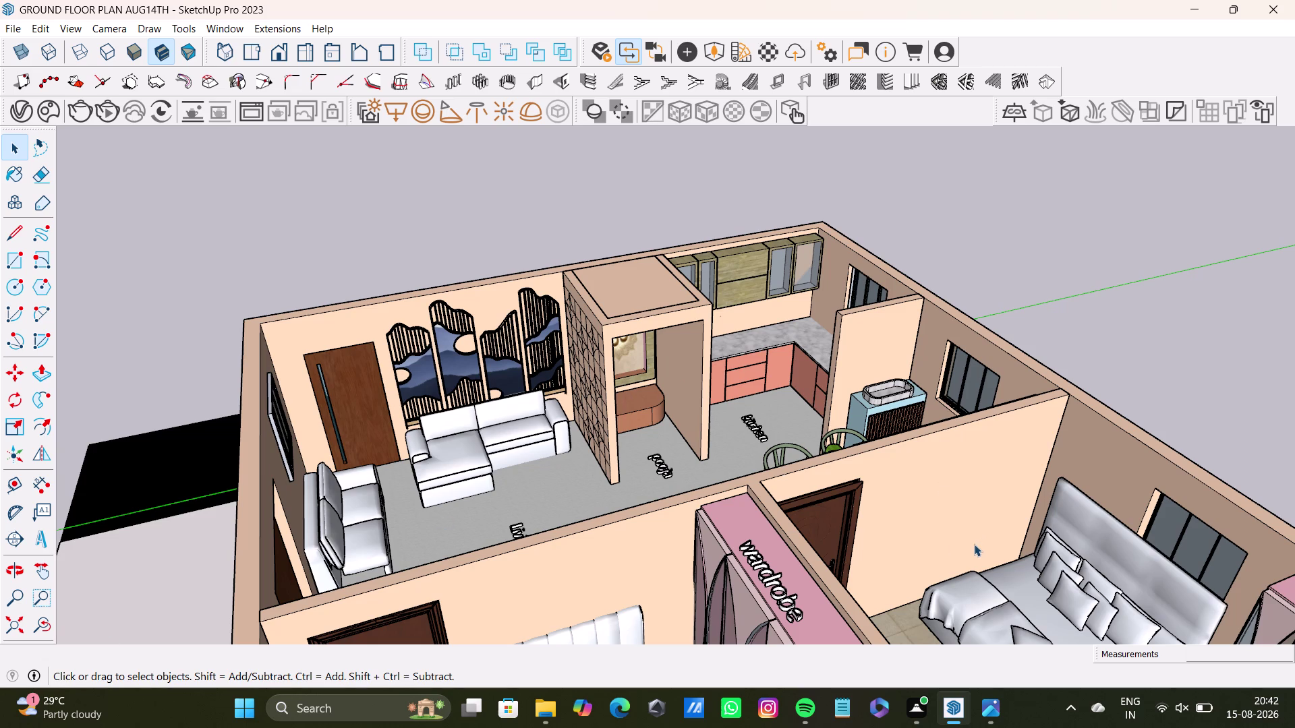
click(110, 112)
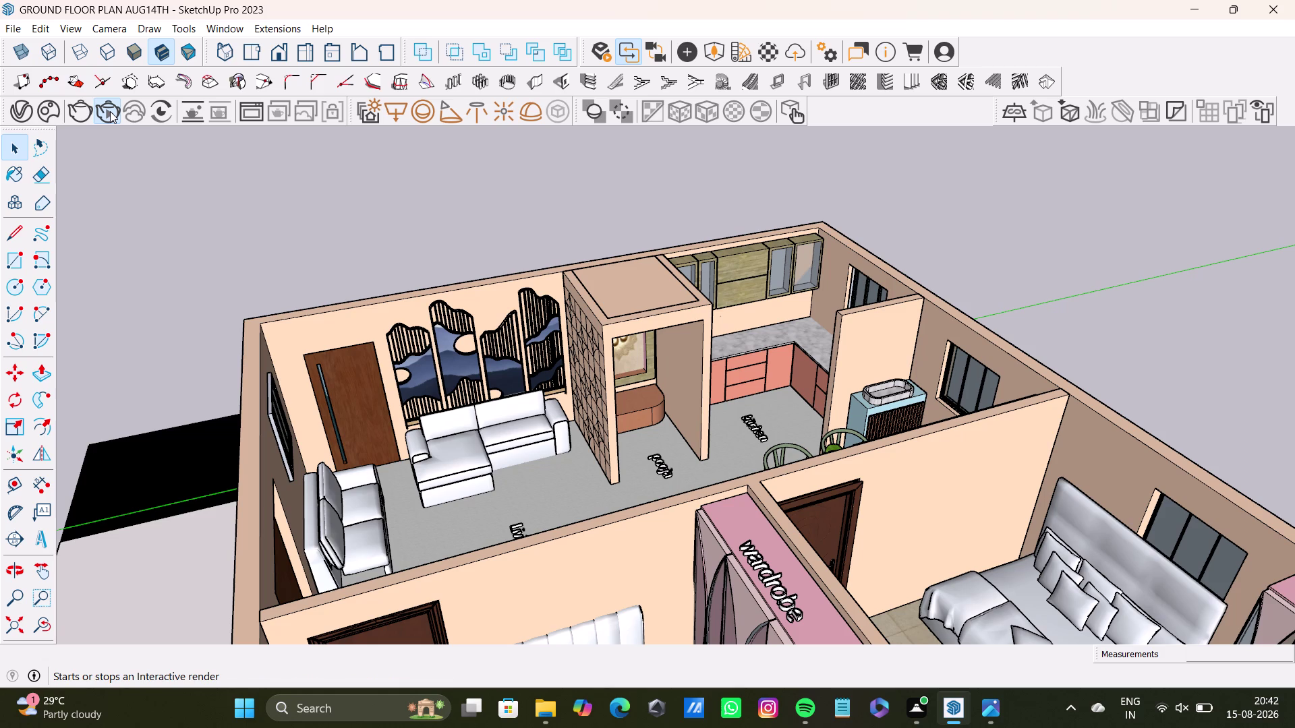
click(110, 112)
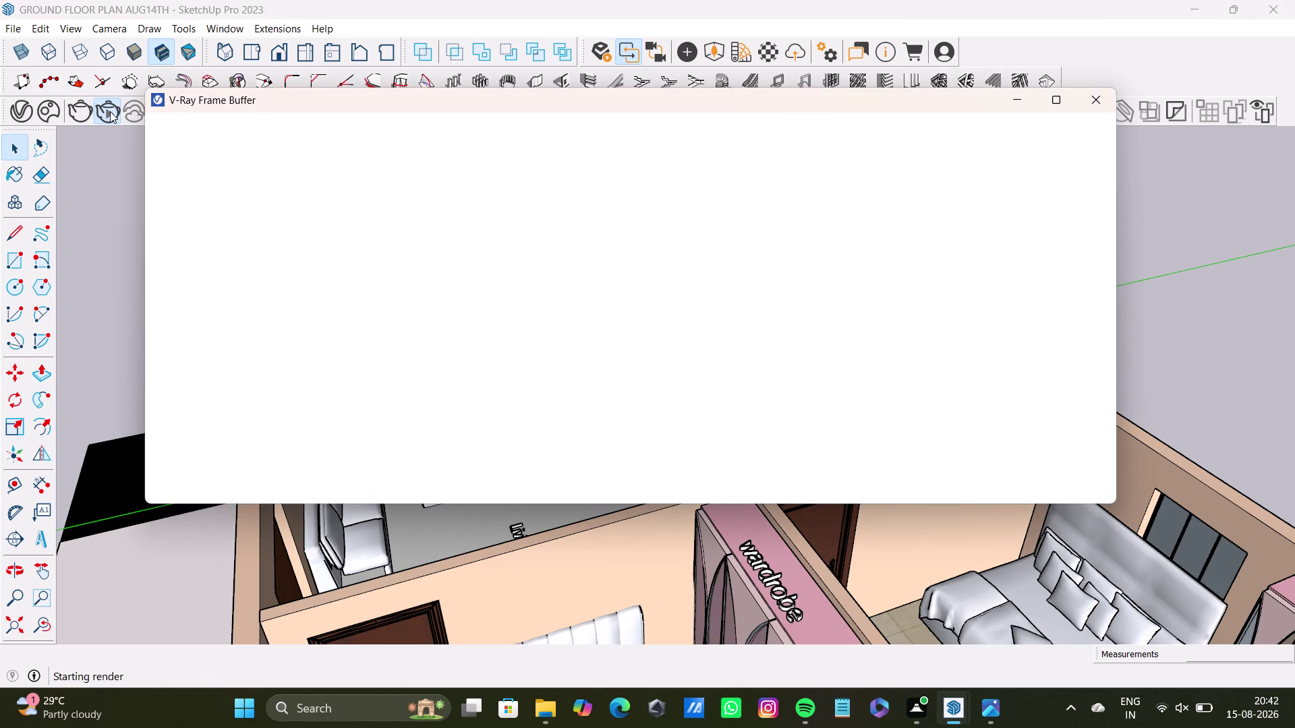
Start the V-Ray interactive render and close the blank Frame Buffer window.
click(1090, 97)
click(1095, 104)
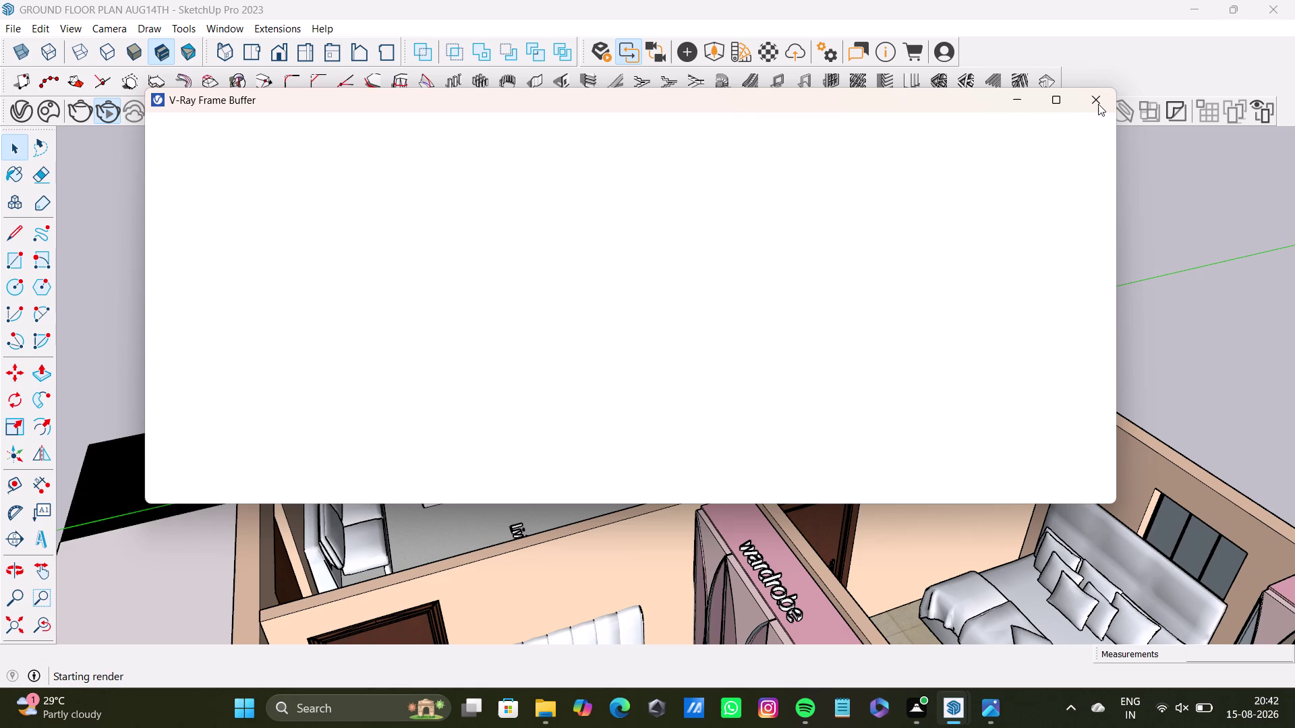
click(1098, 104)
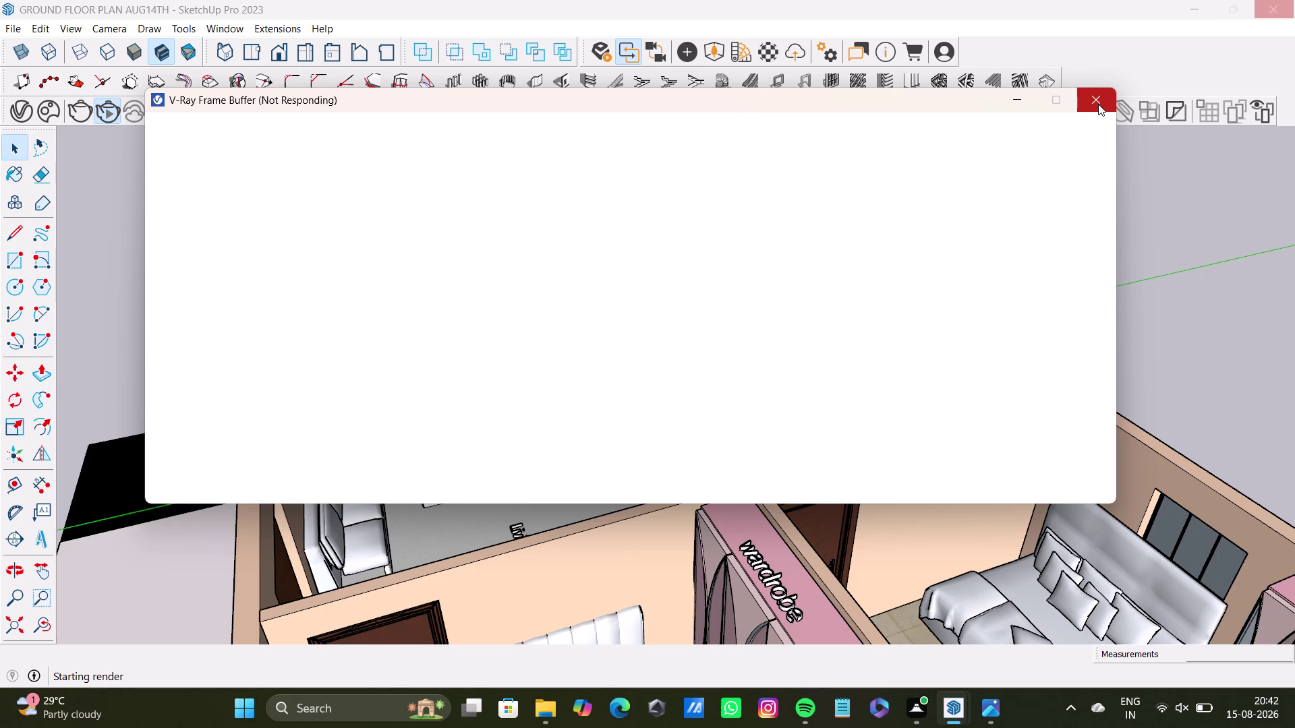